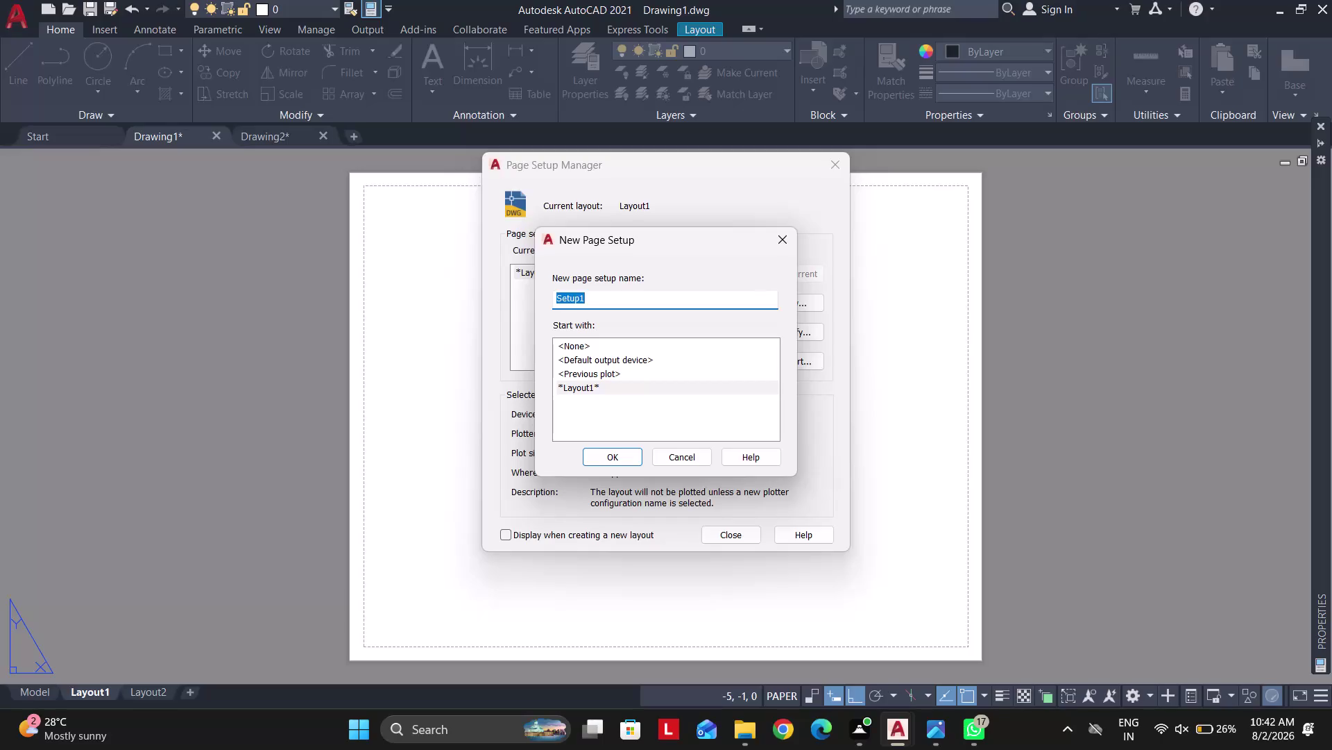
Create a new page setup named A3 using the DWG To PDF output device.
text(A3)
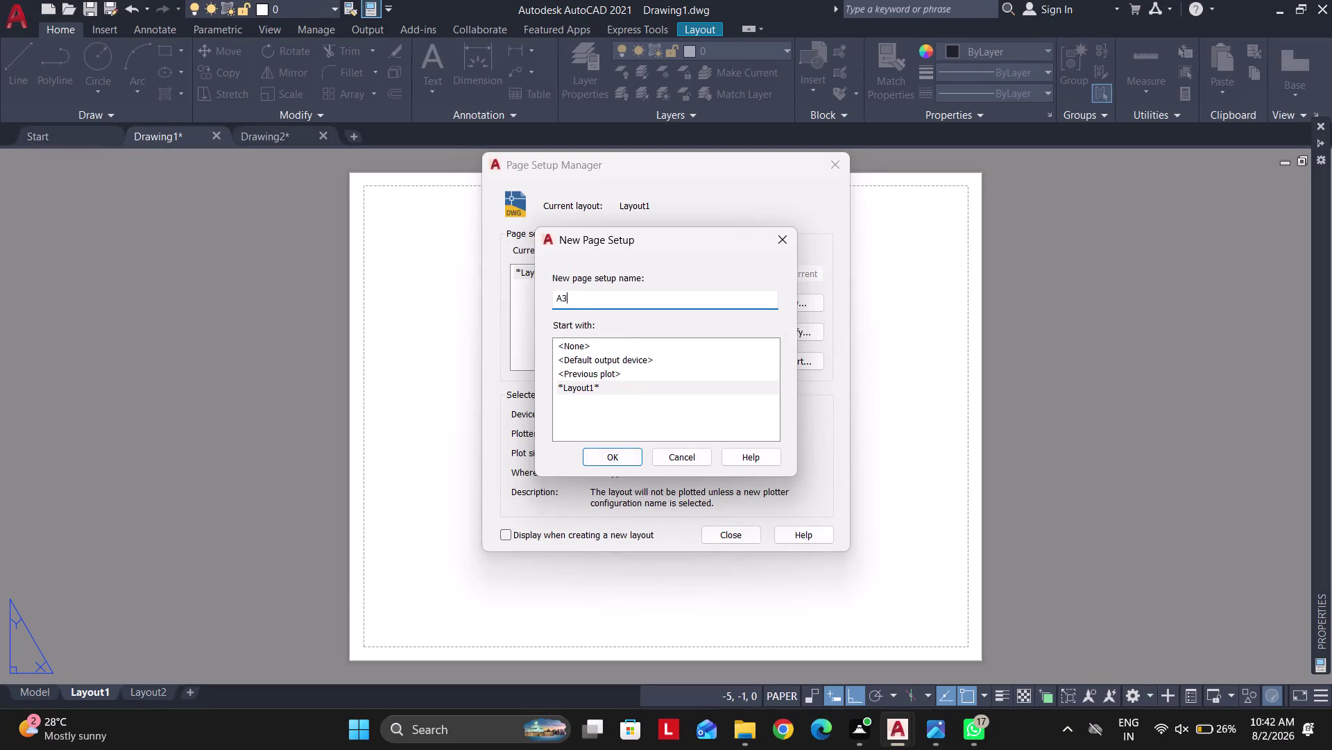
click(600, 455)
click(518, 242)
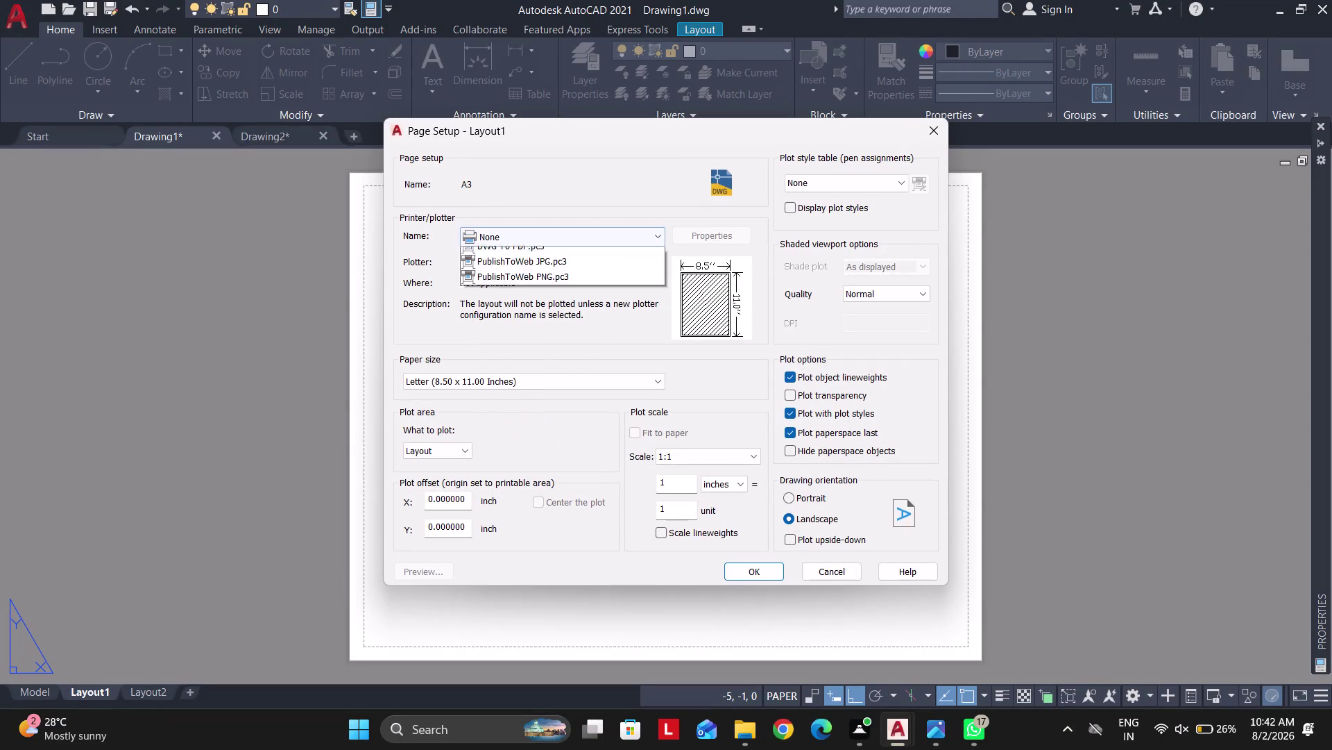
click(536, 410)
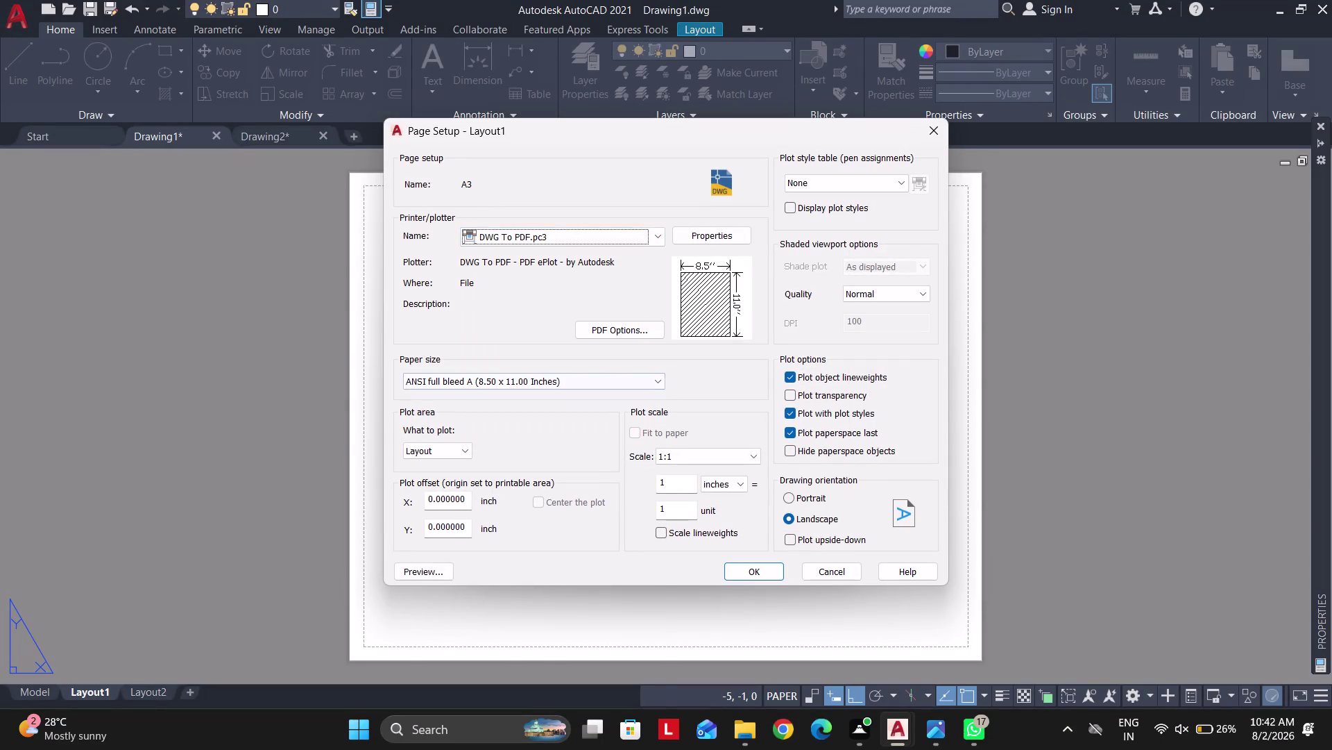
Choose ISO full bleed A3 as the paper size.
click(476, 381)
scroll(up, 3)
scroll(up, 3)
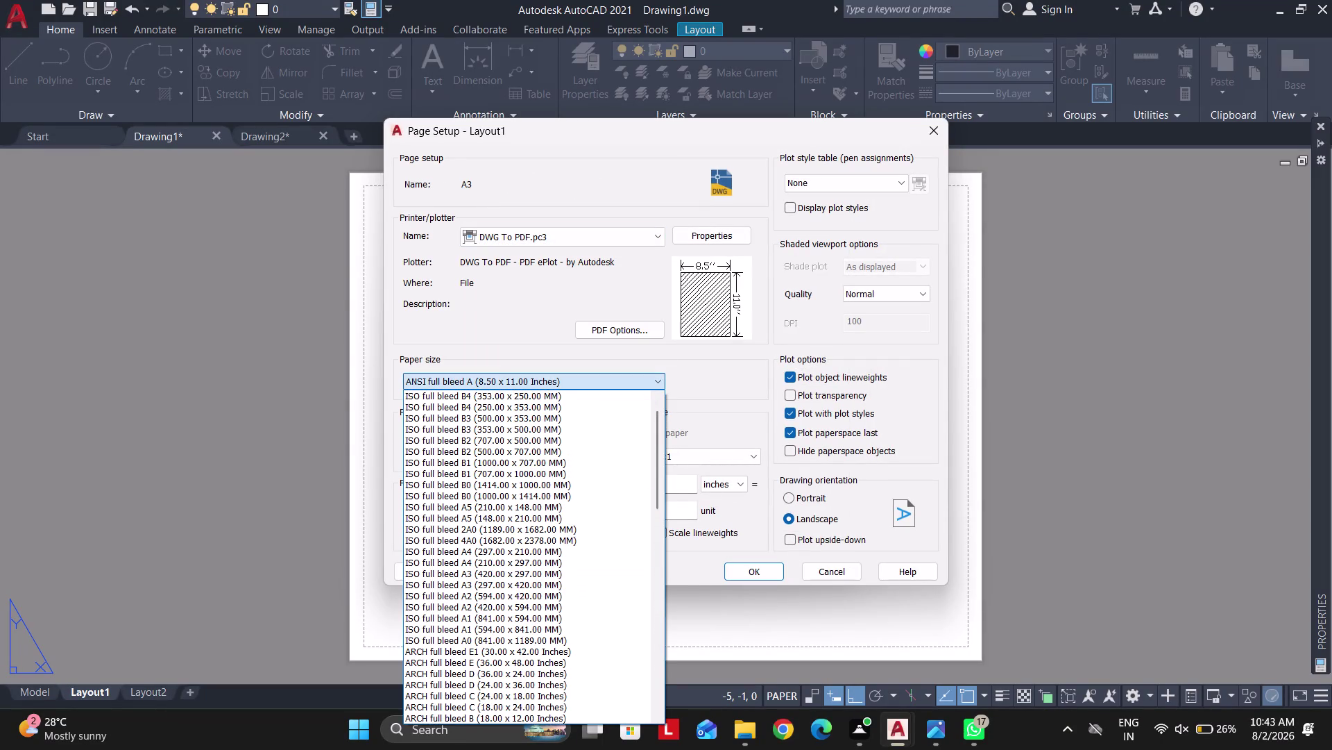
scroll(up, 3)
scroll(up, 3)
scroll(down, 3)
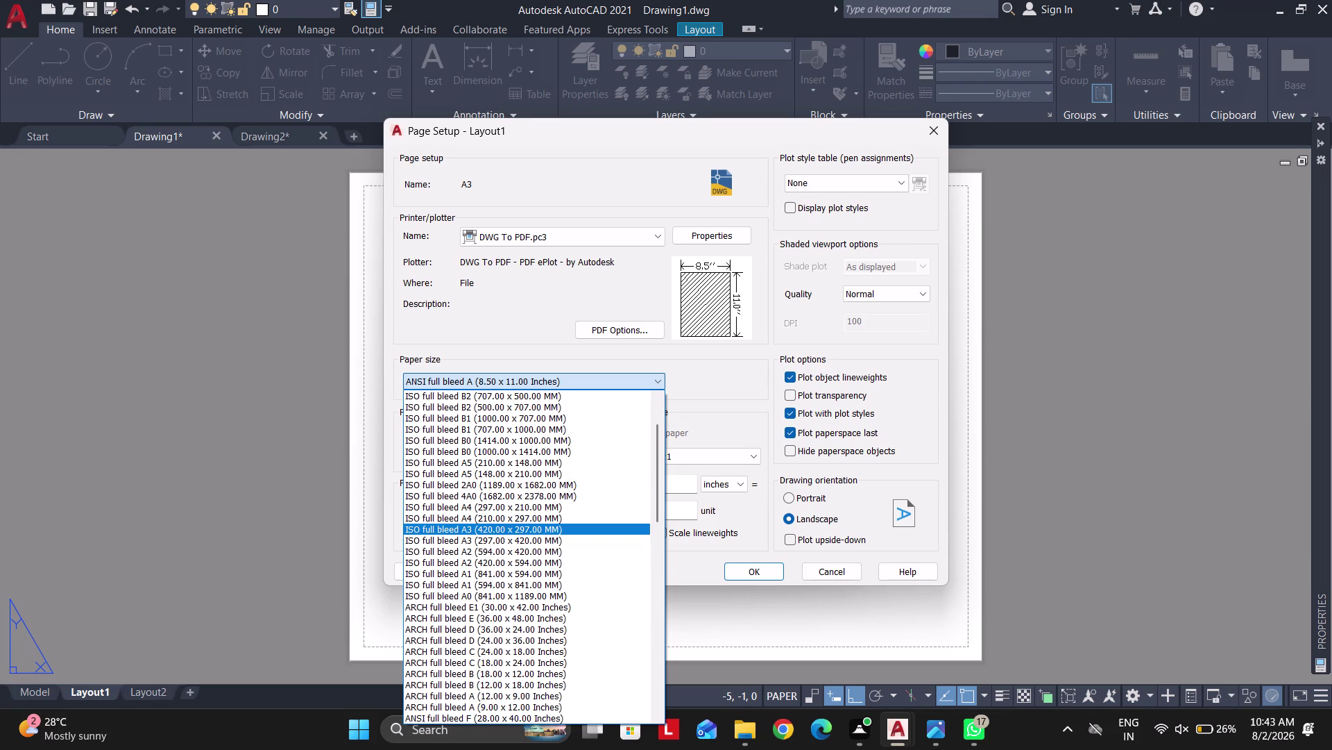
click(489, 531)
click(442, 446)
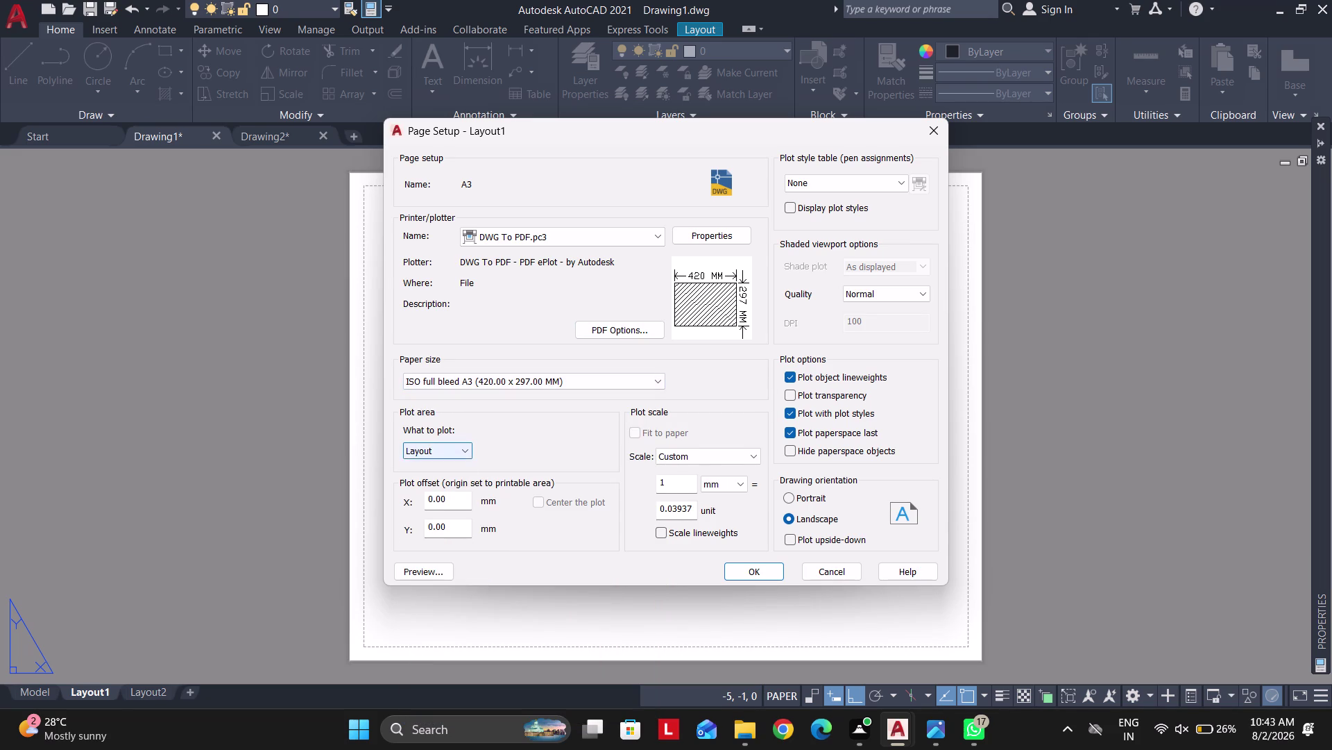
click(565, 418)
Use the acad.ctb plot style table with Maximum quality.
click(804, 177)
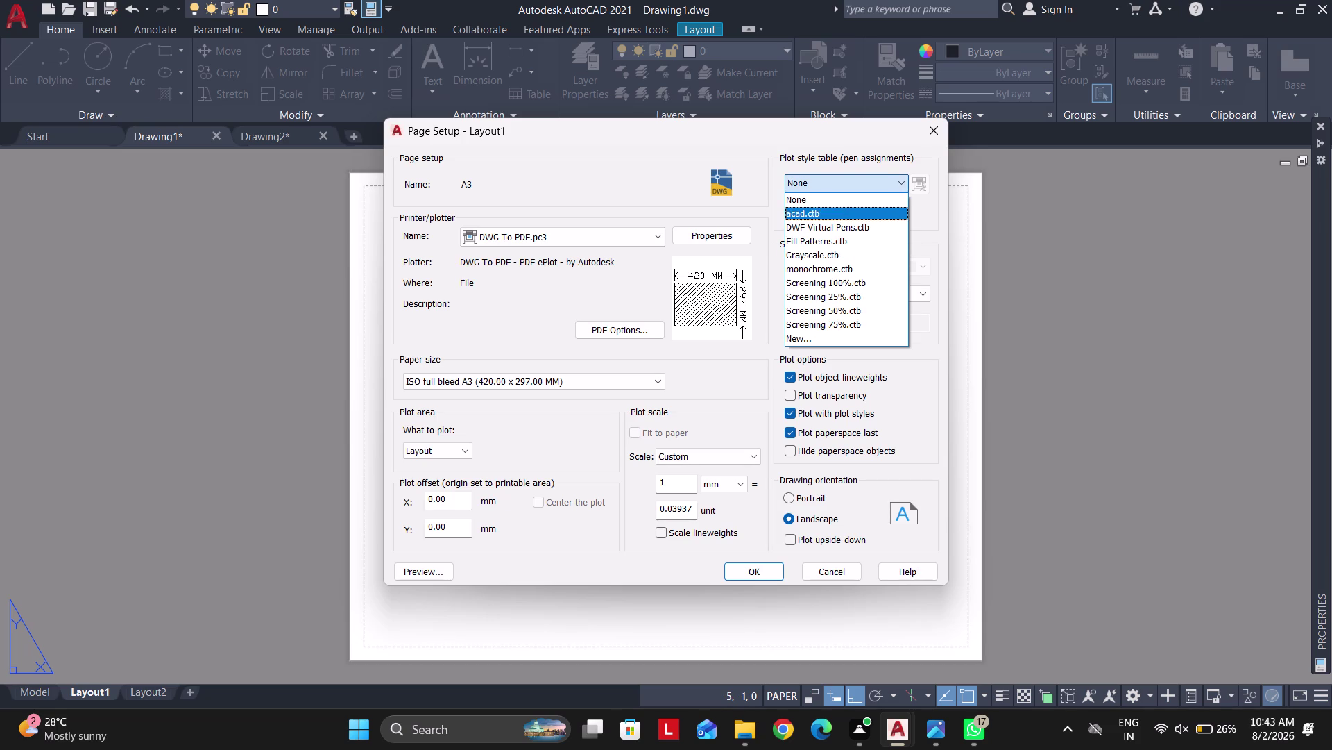
click(810, 213)
click(877, 296)
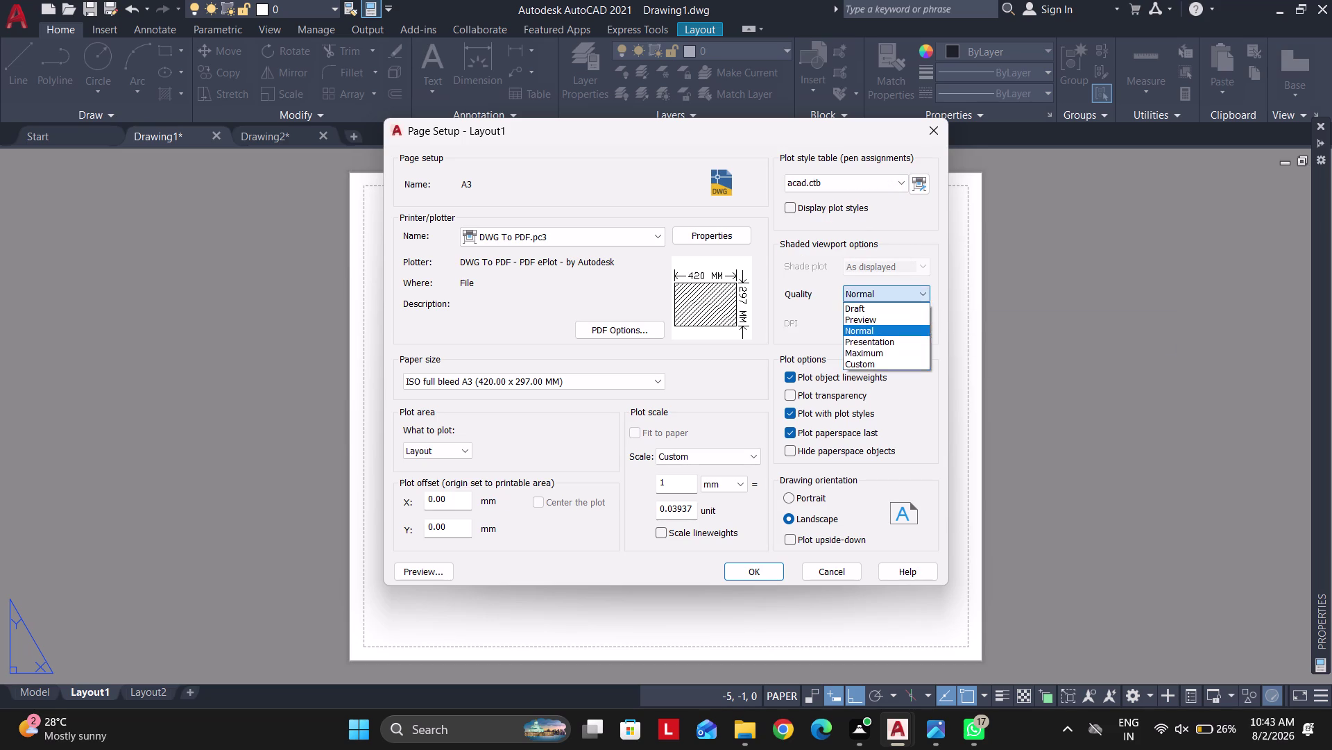
click(868, 354)
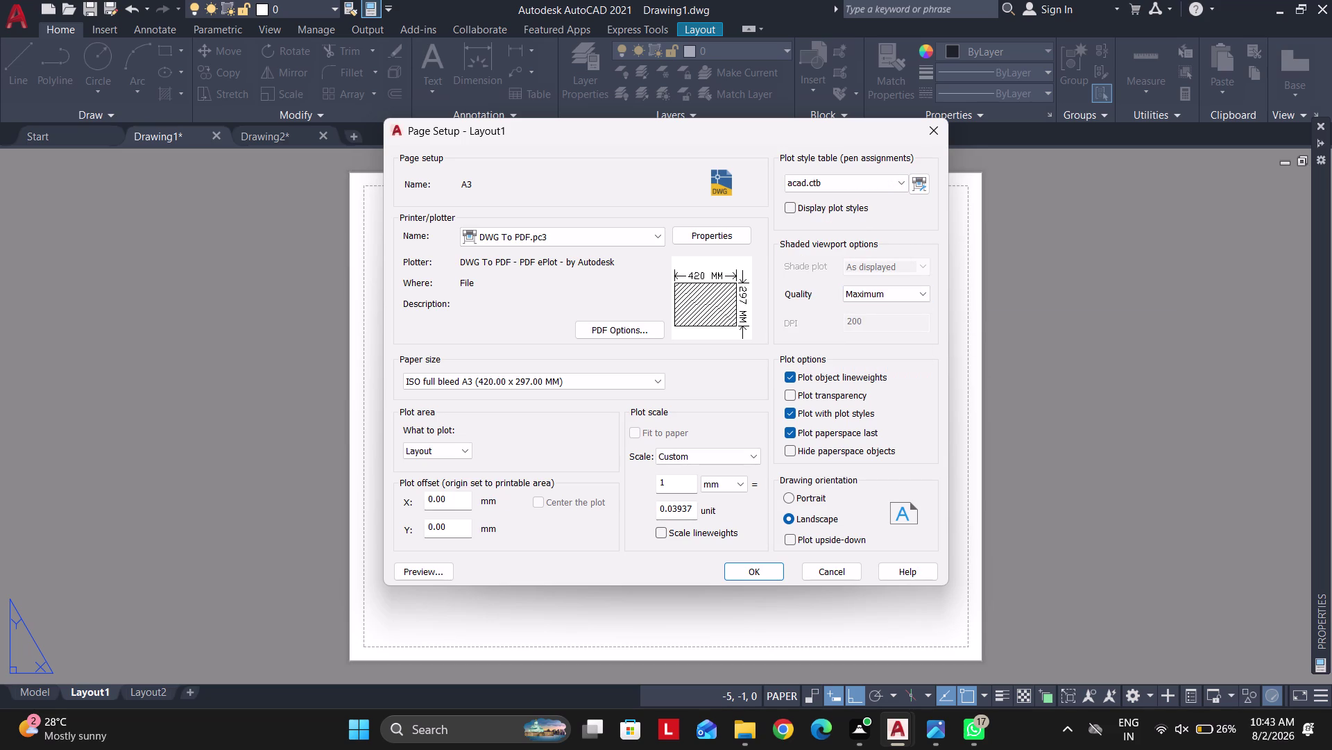
Set the PDF options vector quality to 2400 dpi.
click(610, 330)
click(662, 283)
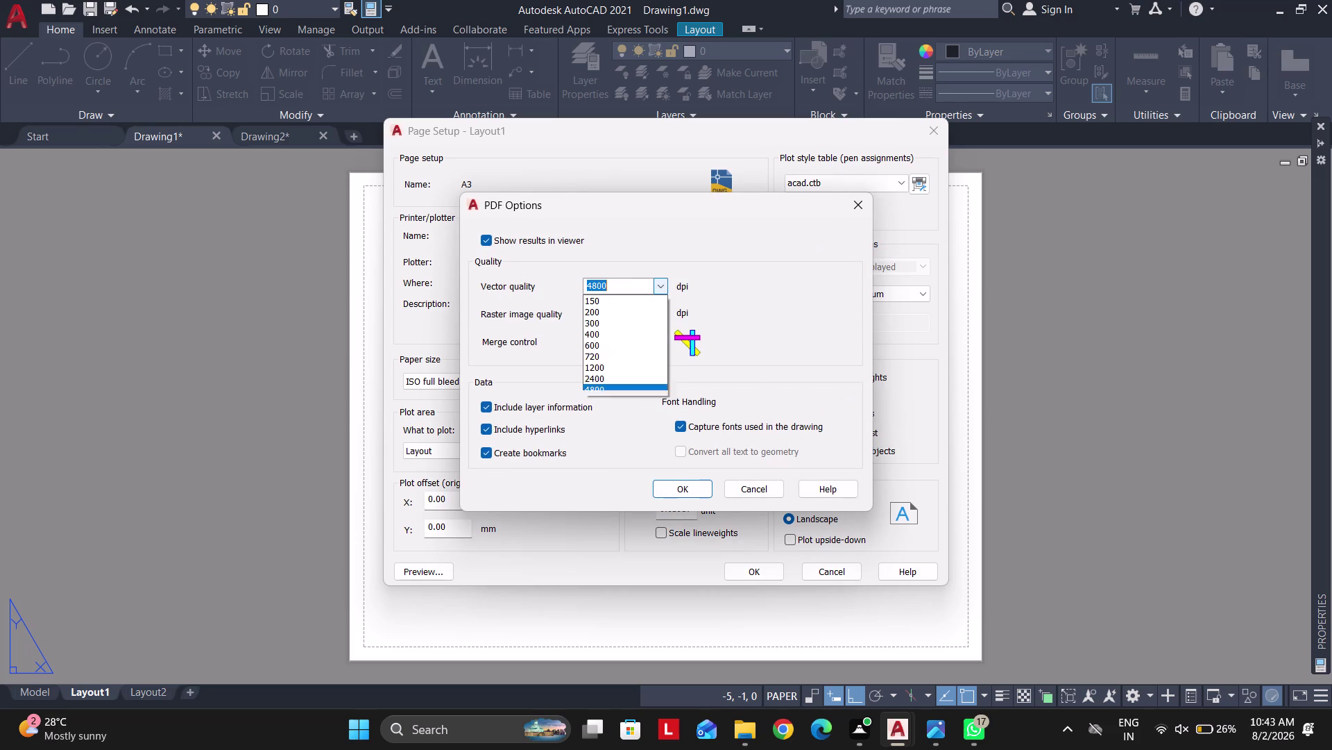
click(602, 375)
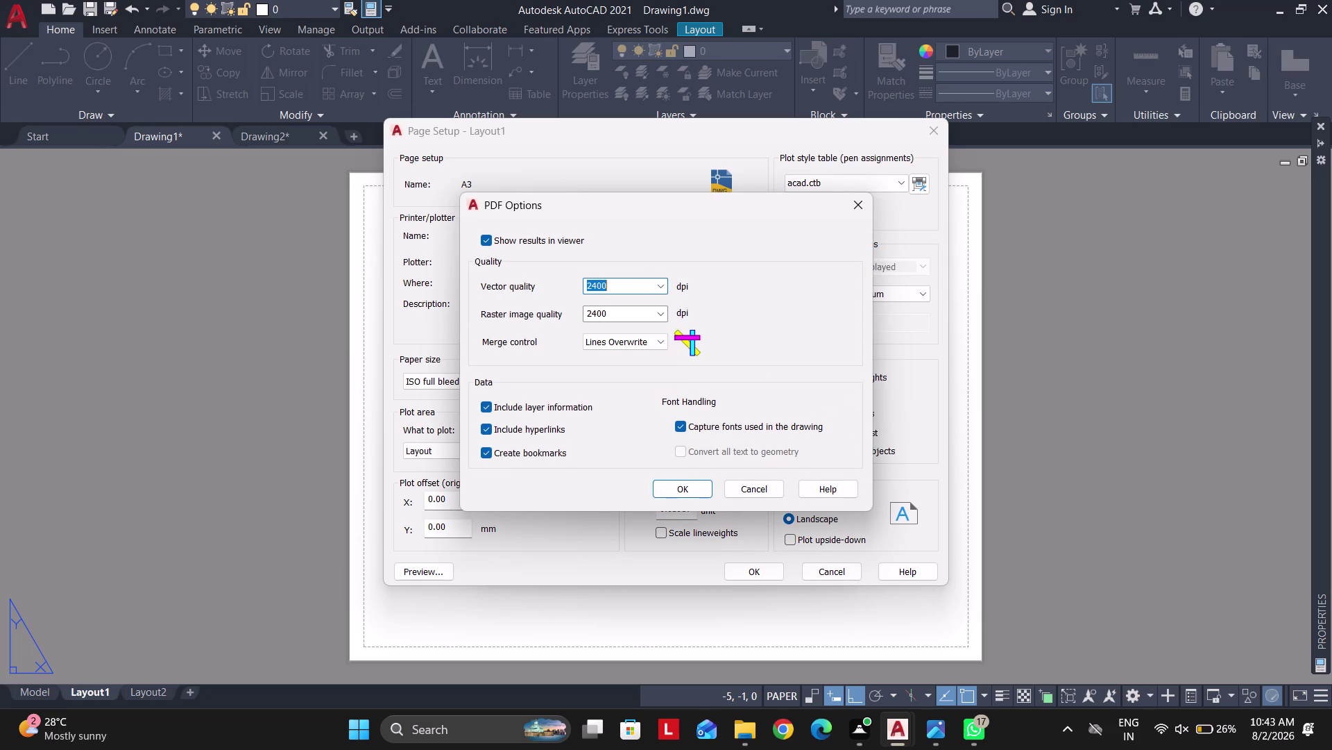
click(669, 493)
click(613, 412)
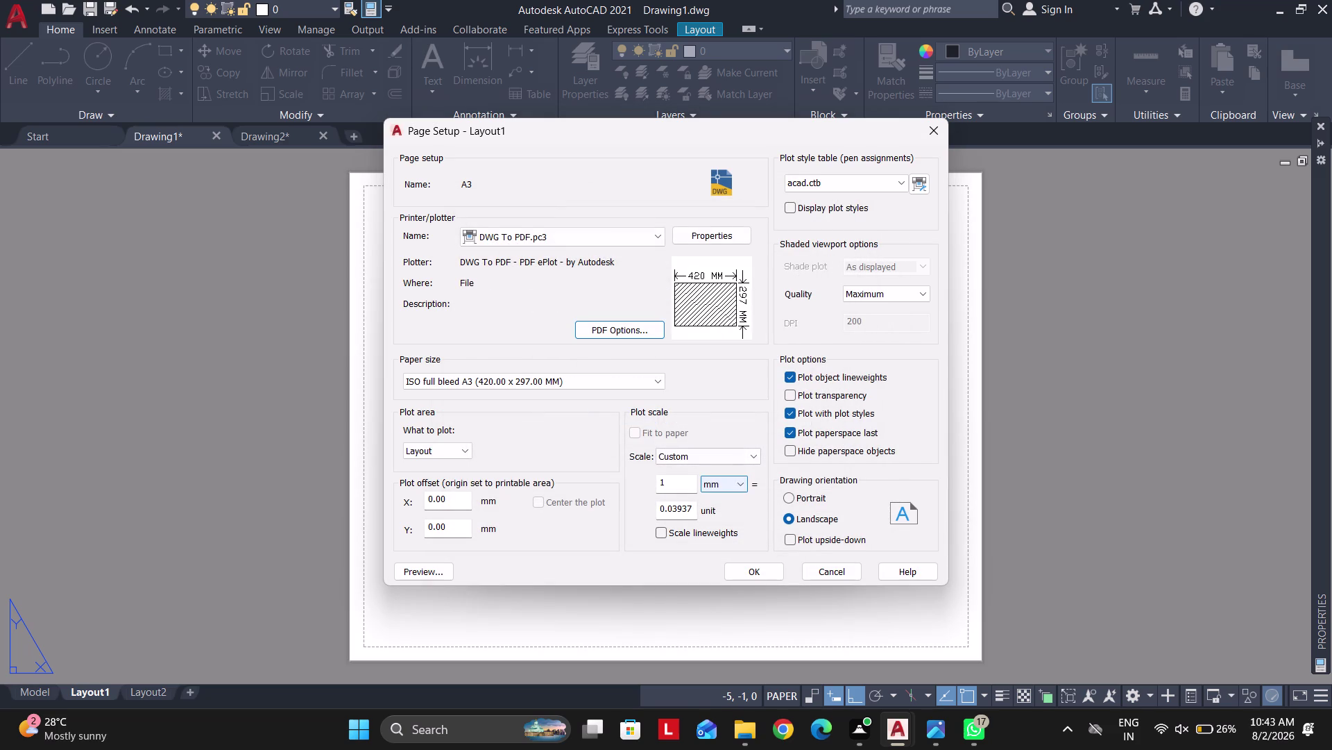
Set plot scale 1:1, save the A3 setup and make it current.
click(717, 464)
click(670, 135)
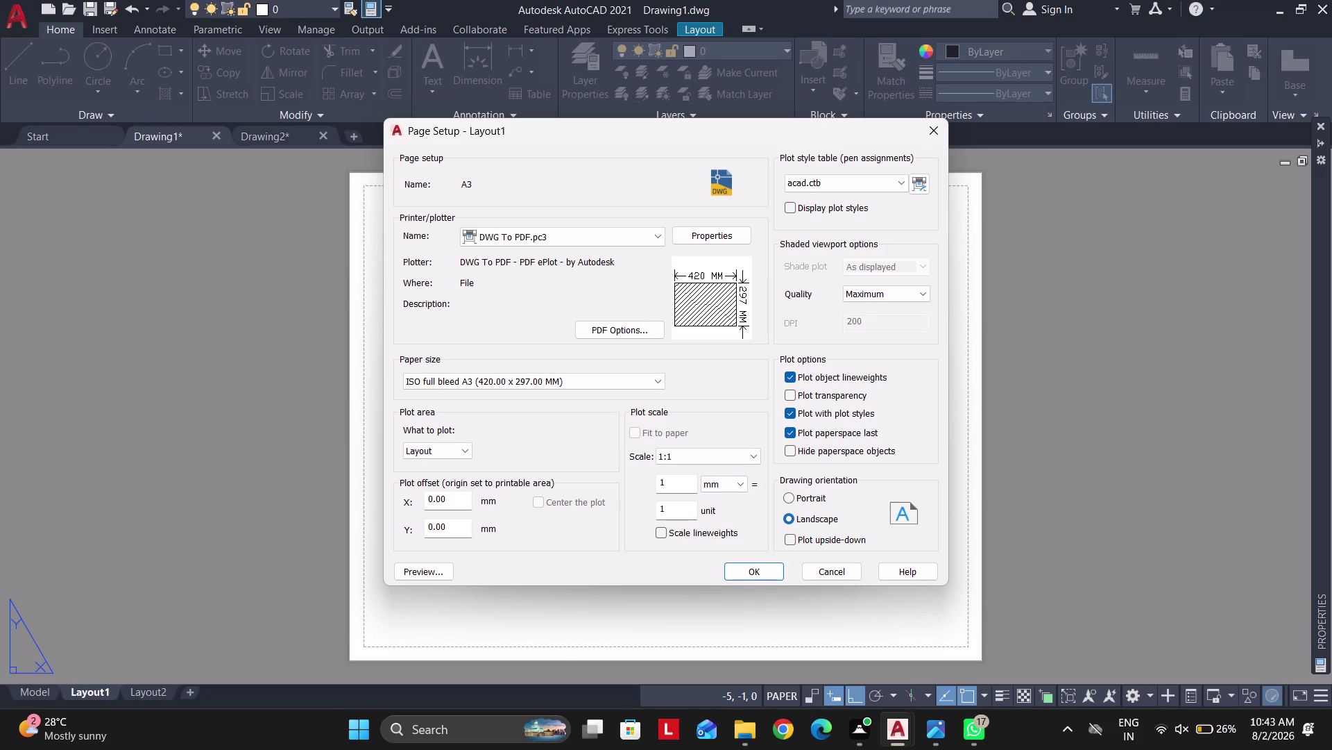
click(752, 568)
click(795, 268)
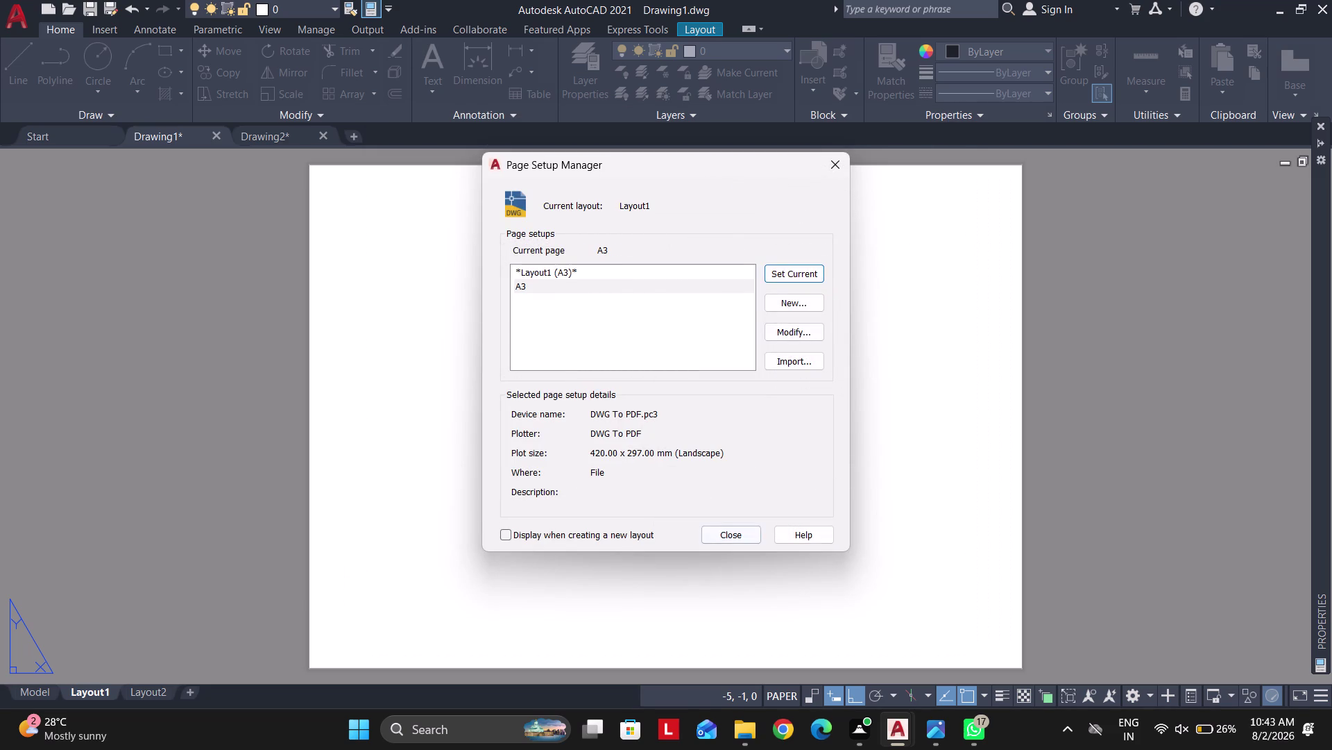
click(718, 537)
scroll(down, 3)
Insert the title block at 0,0 and close the Blocks palette.
text(I)
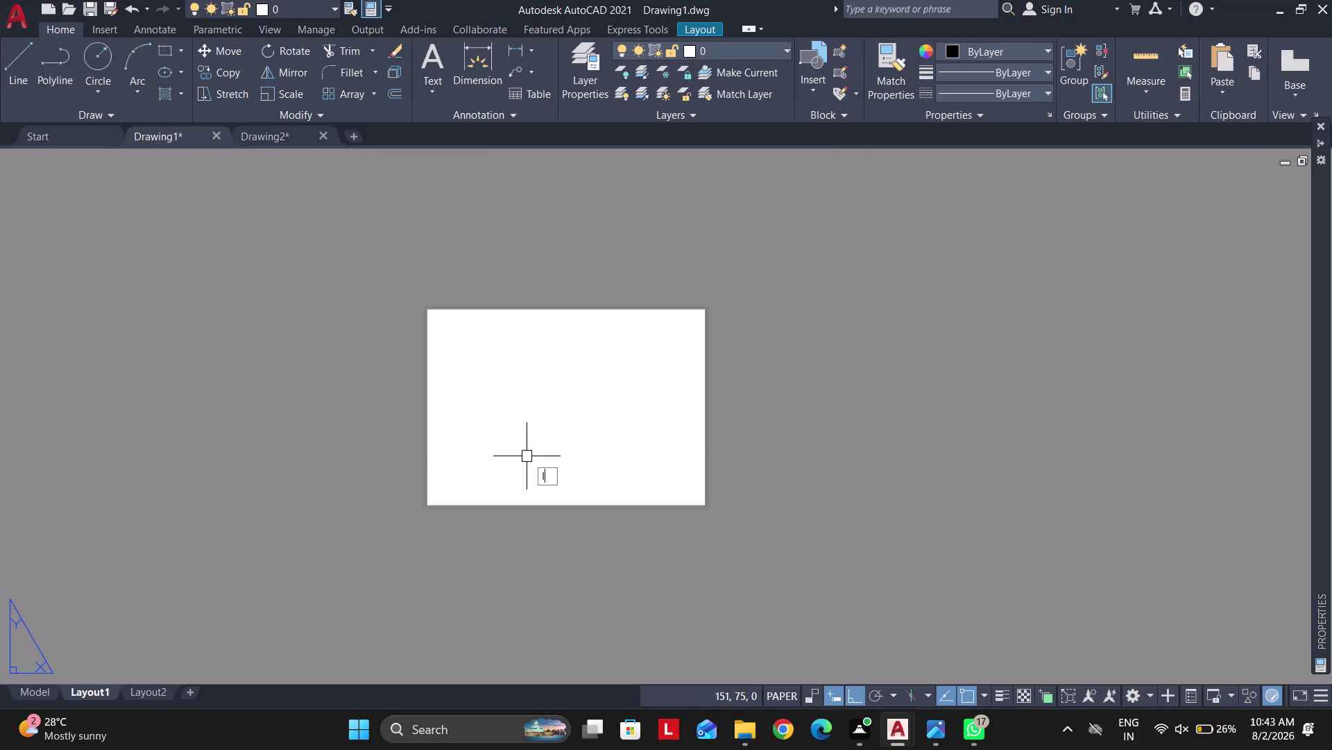
key(space)
scroll(up, 3)
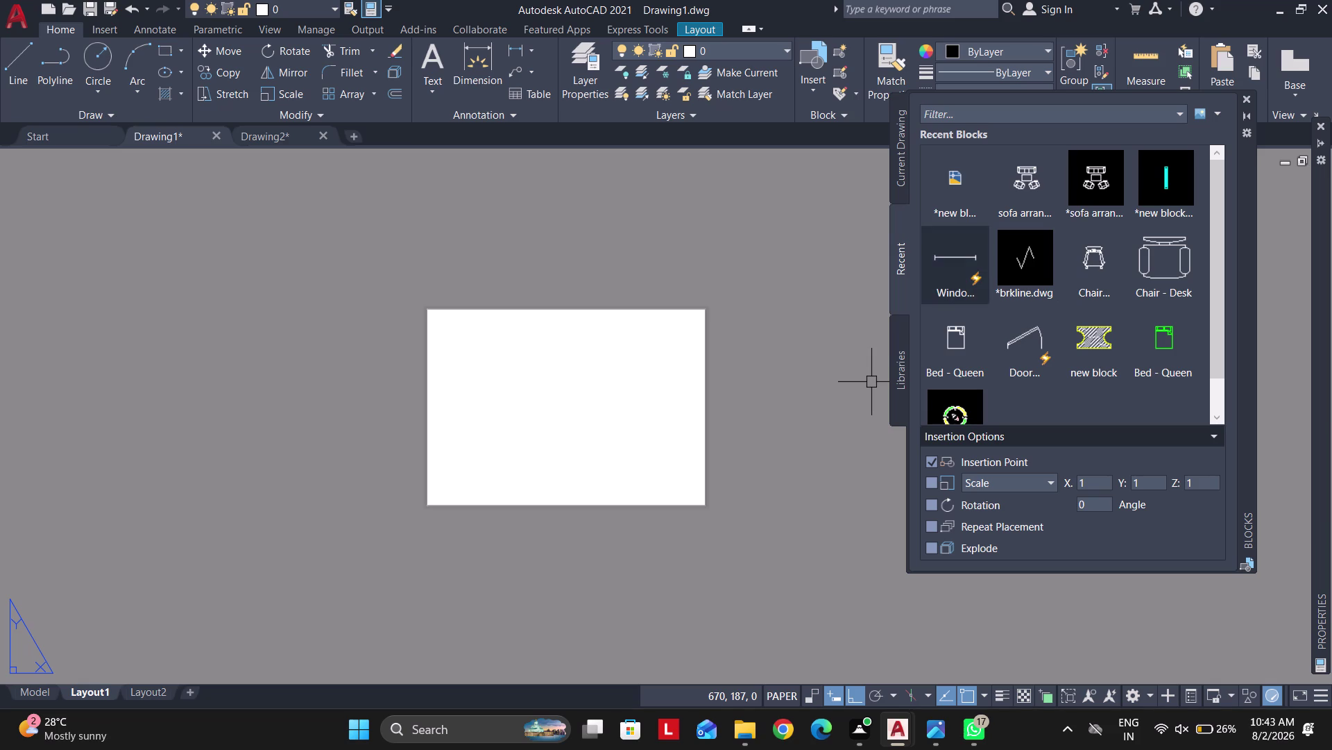
click(948, 184)
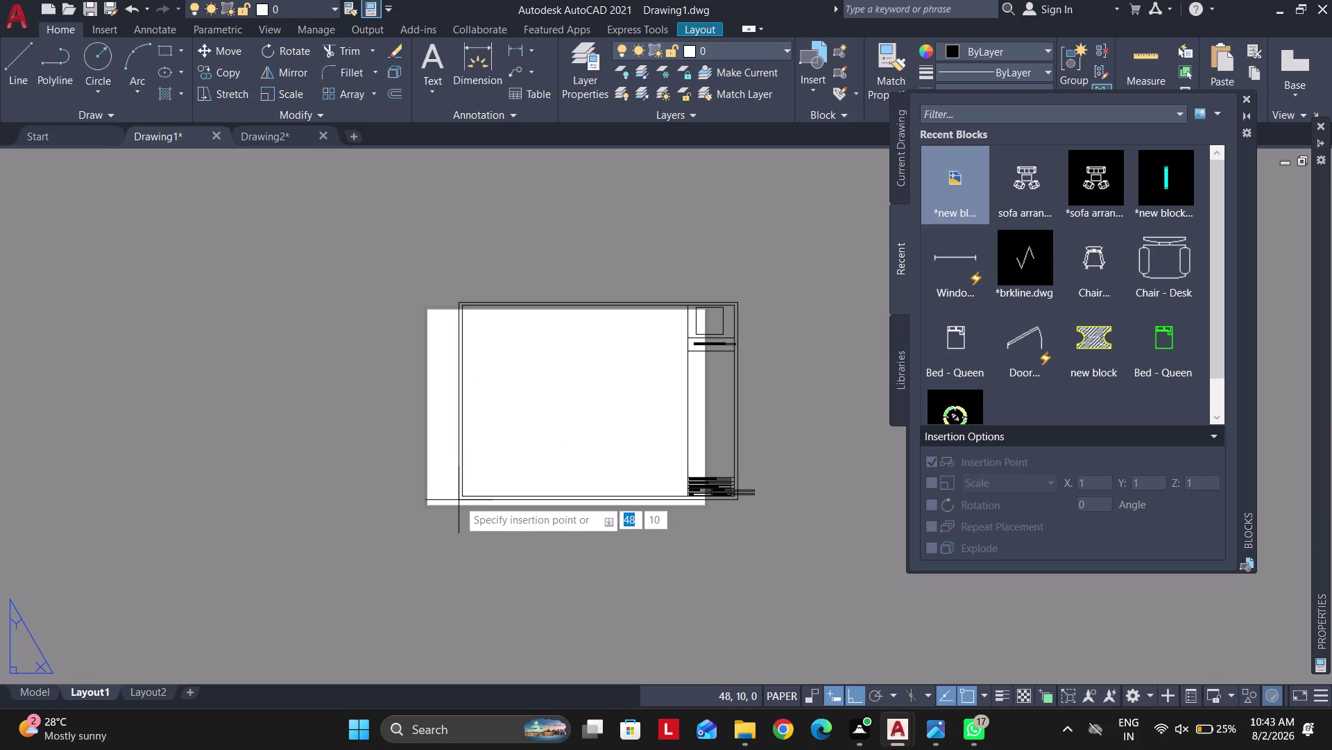
text(0,0)
key(Return)
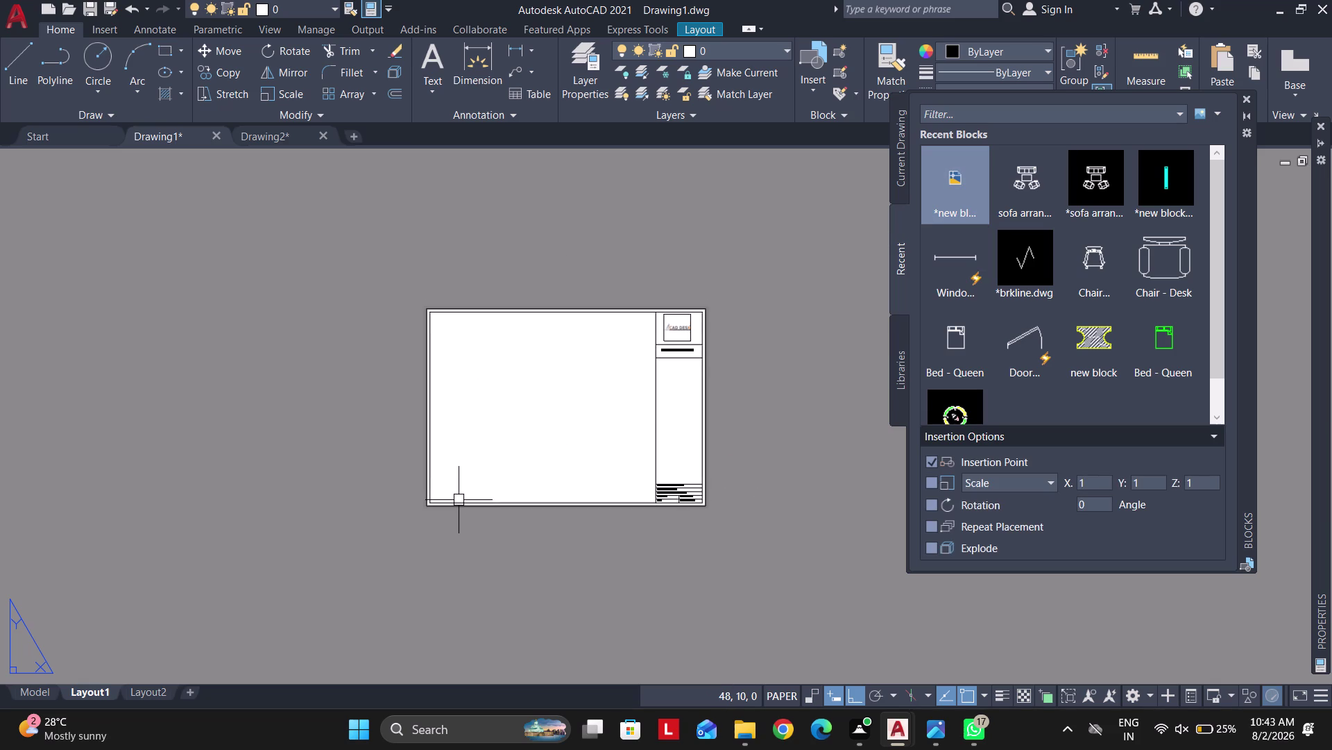
key(Escape)
scroll(up, 3)
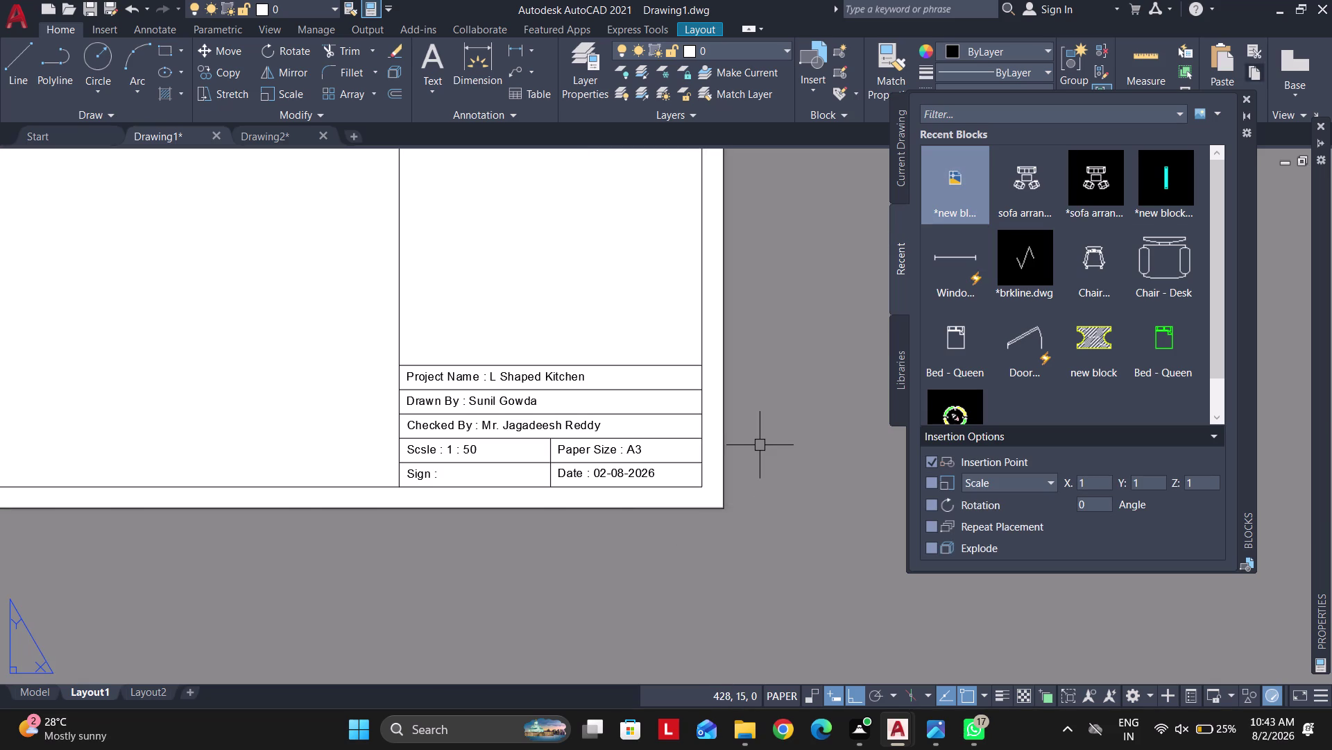
click(1252, 96)
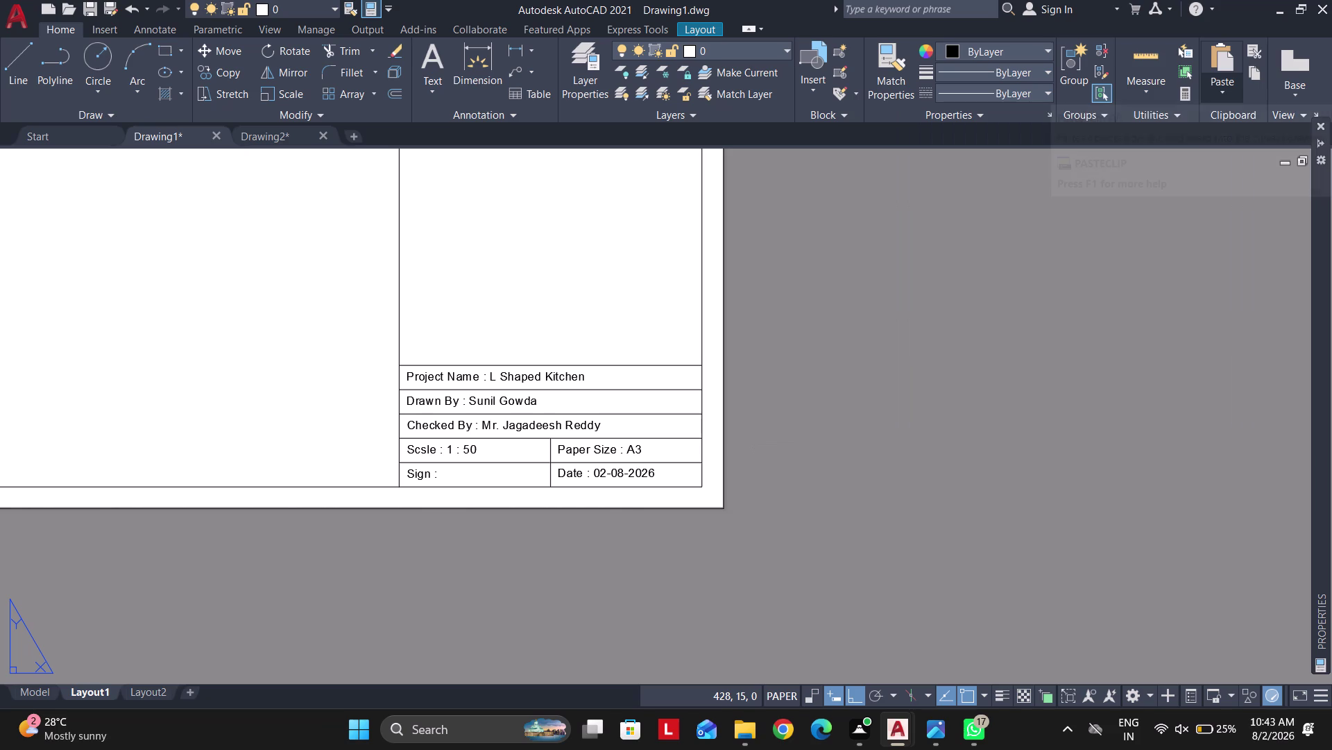
Pan and zoom so the whole A3 sheet is centred on screen.
scroll(down, 3)
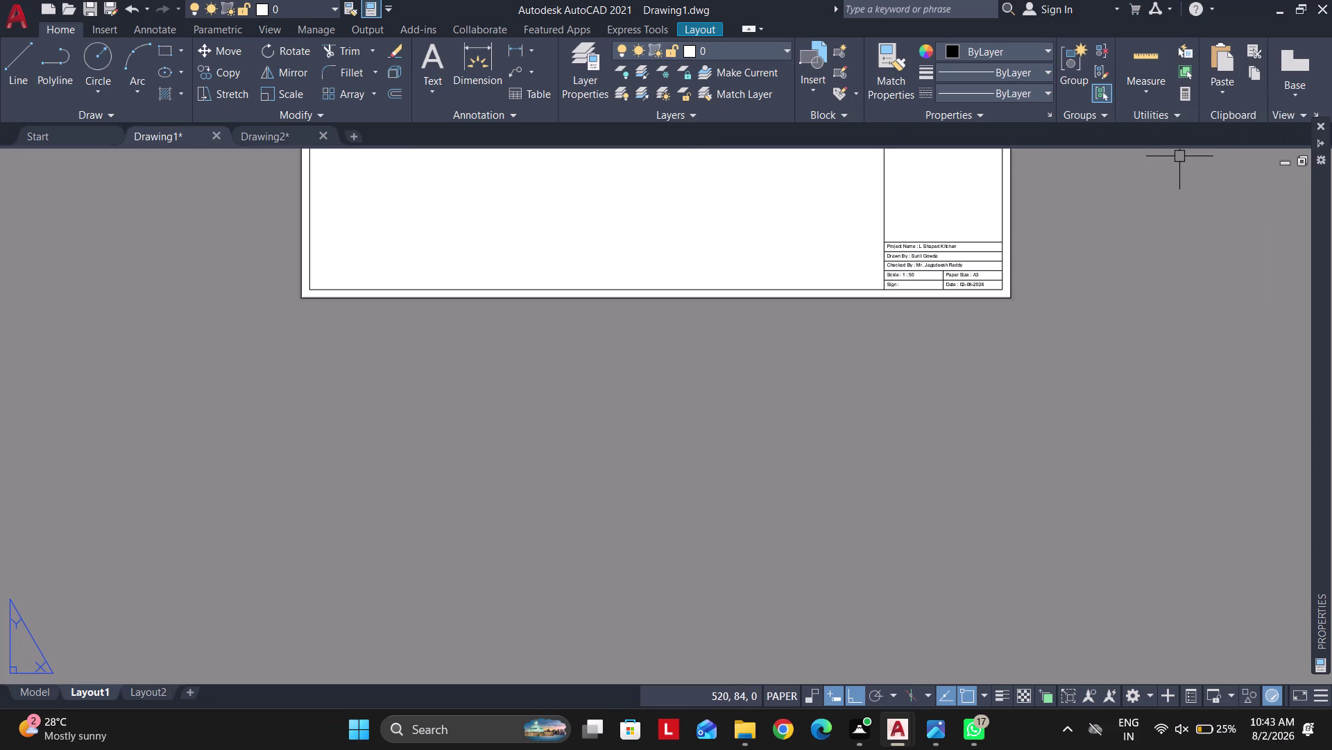
scroll(down, 3)
scroll(down, 3)
middle_drag(565, 39, 574, 74)
middle_drag(574, 74, 556, 181)
scroll(down, 3)
scroll(up, 3)
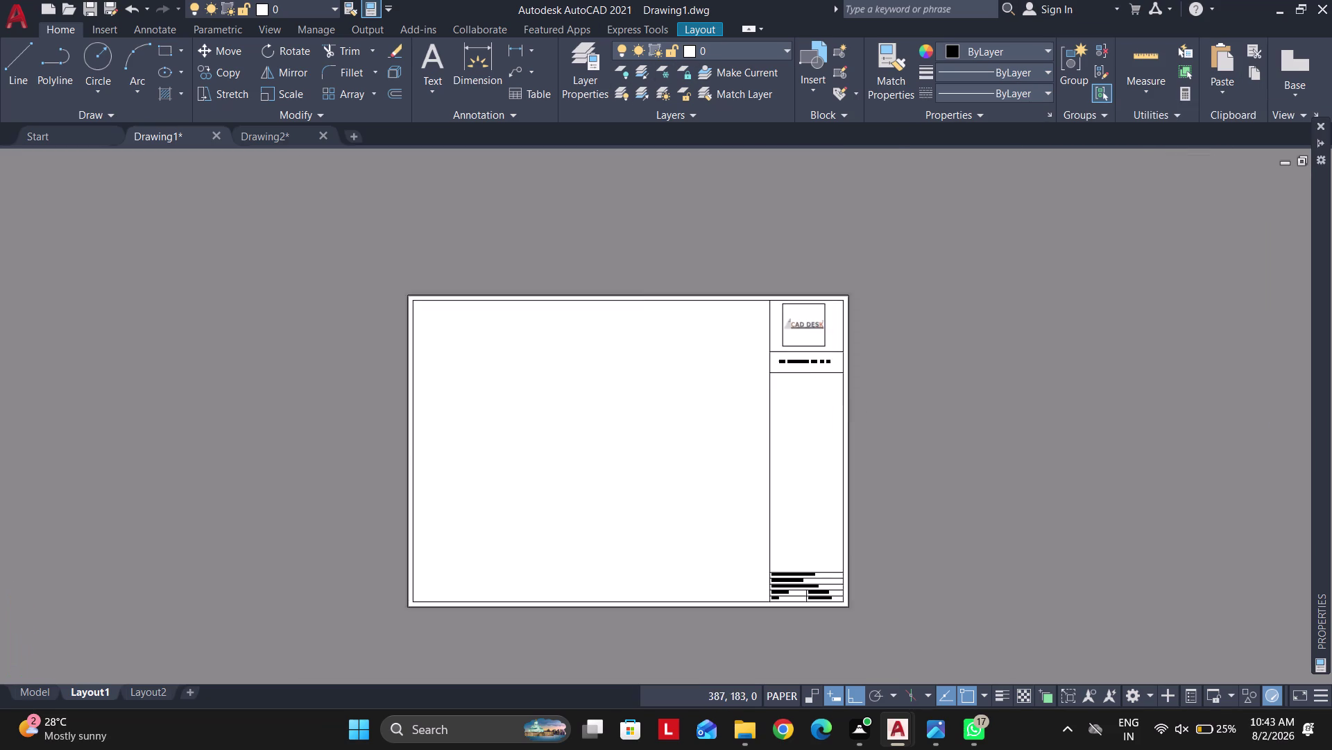
scroll(up, 3)
scroll(down, 3)
scroll(up, 3)
scroll(down, 3)
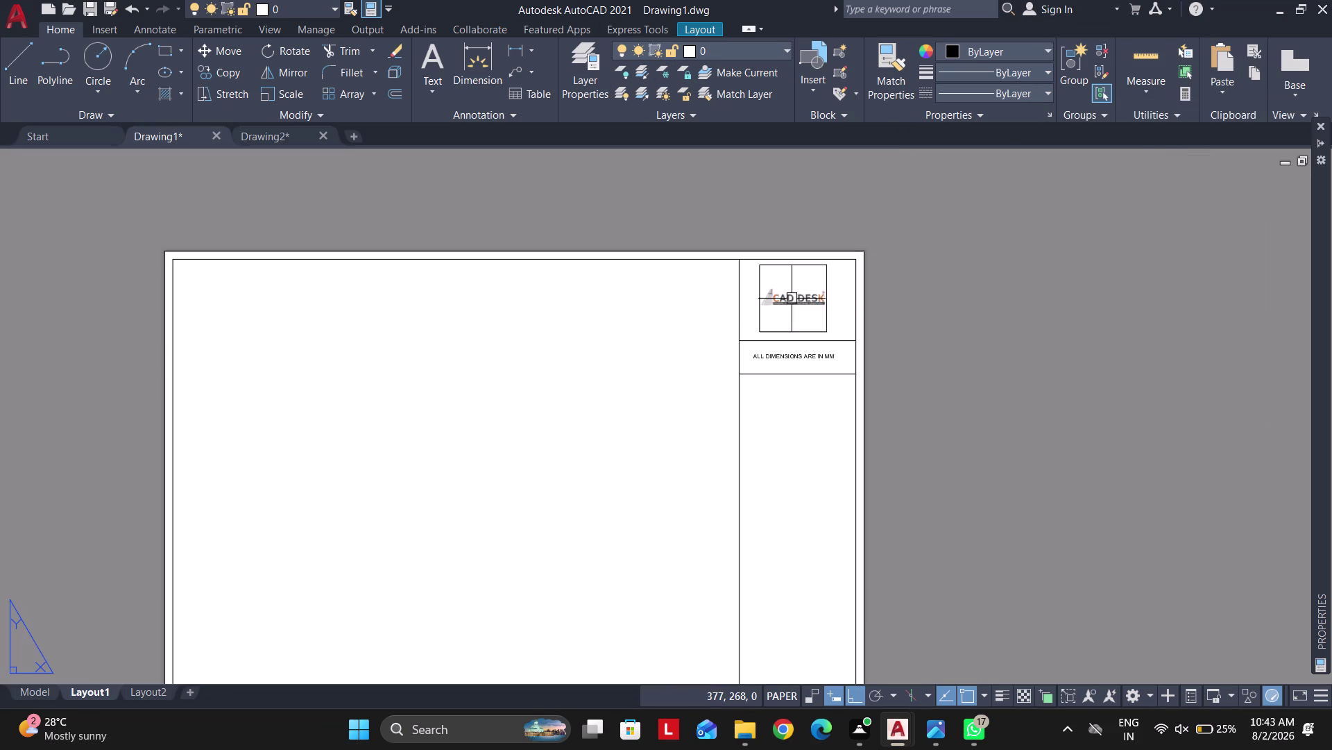
middle_drag(548, 420, 652, 366)
middle_drag(608, 339, 724, 281)
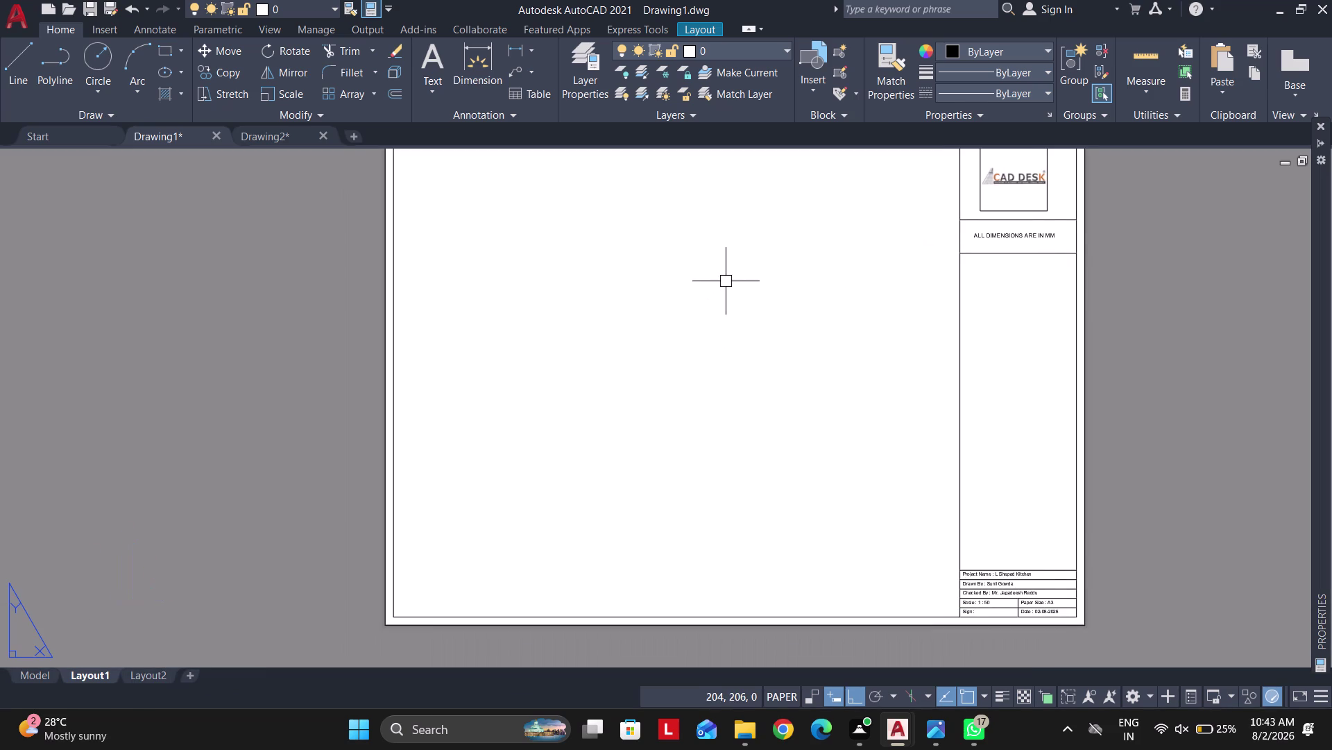
middle_drag(637, 314, 604, 348)
Draw a viewport with MV from the border's top-left to near the title block.
text(M)
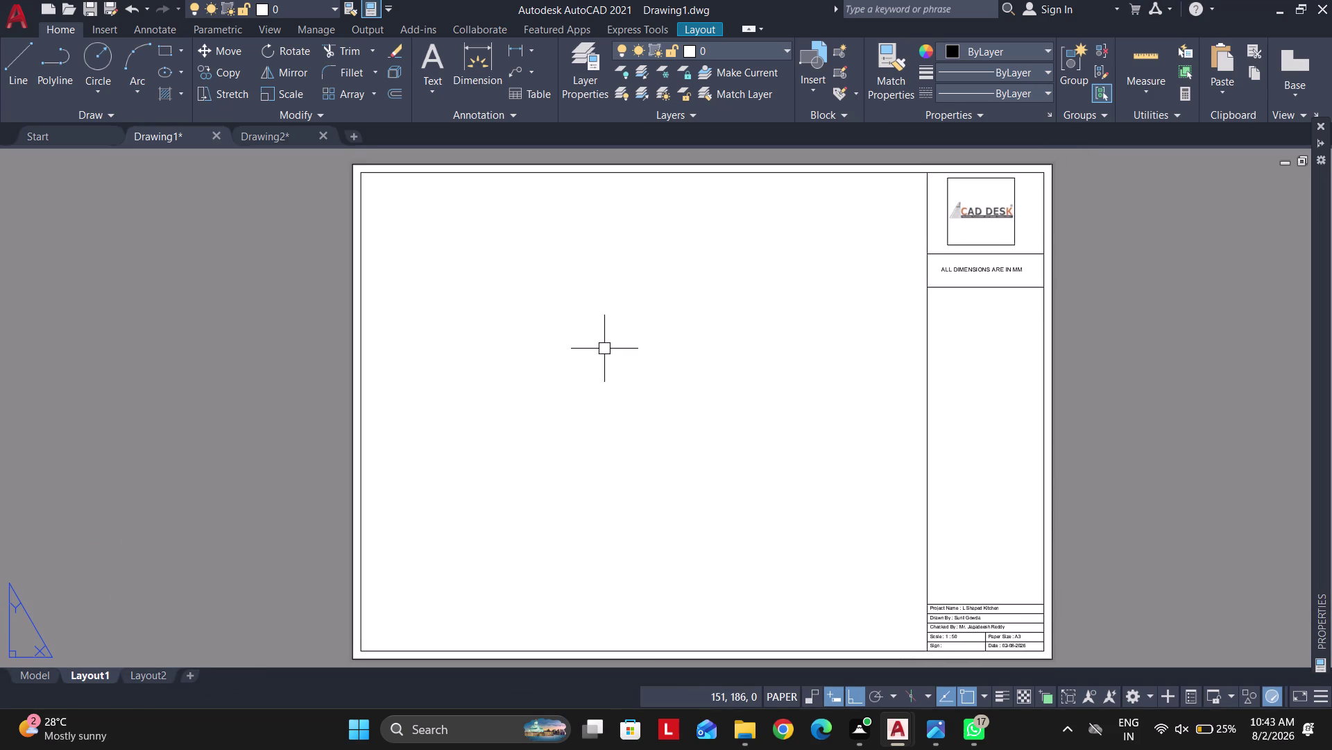
text(V)
key(space)
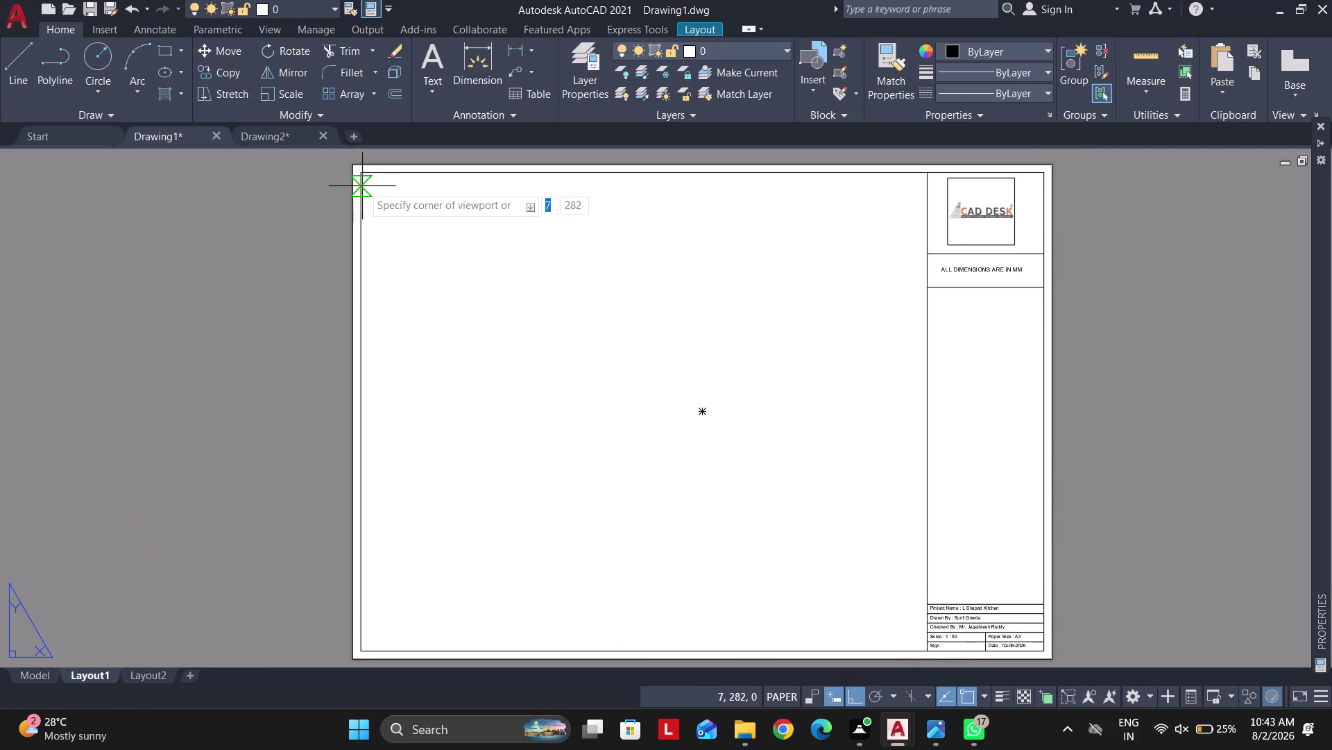
click(360, 176)
scroll(down, 3)
middle_drag(692, 451, 682, 369)
scroll(up, 3)
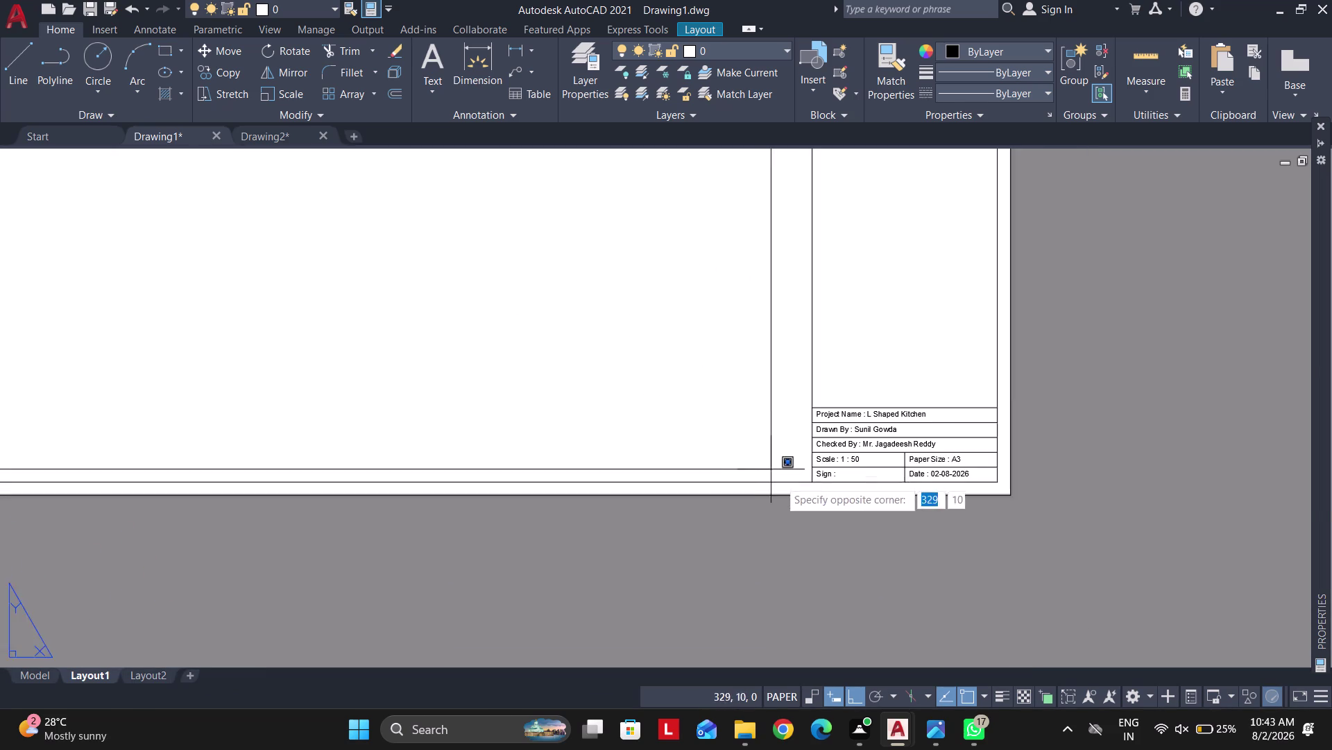
scroll(up, 3)
click(839, 482)
scroll(down, 3)
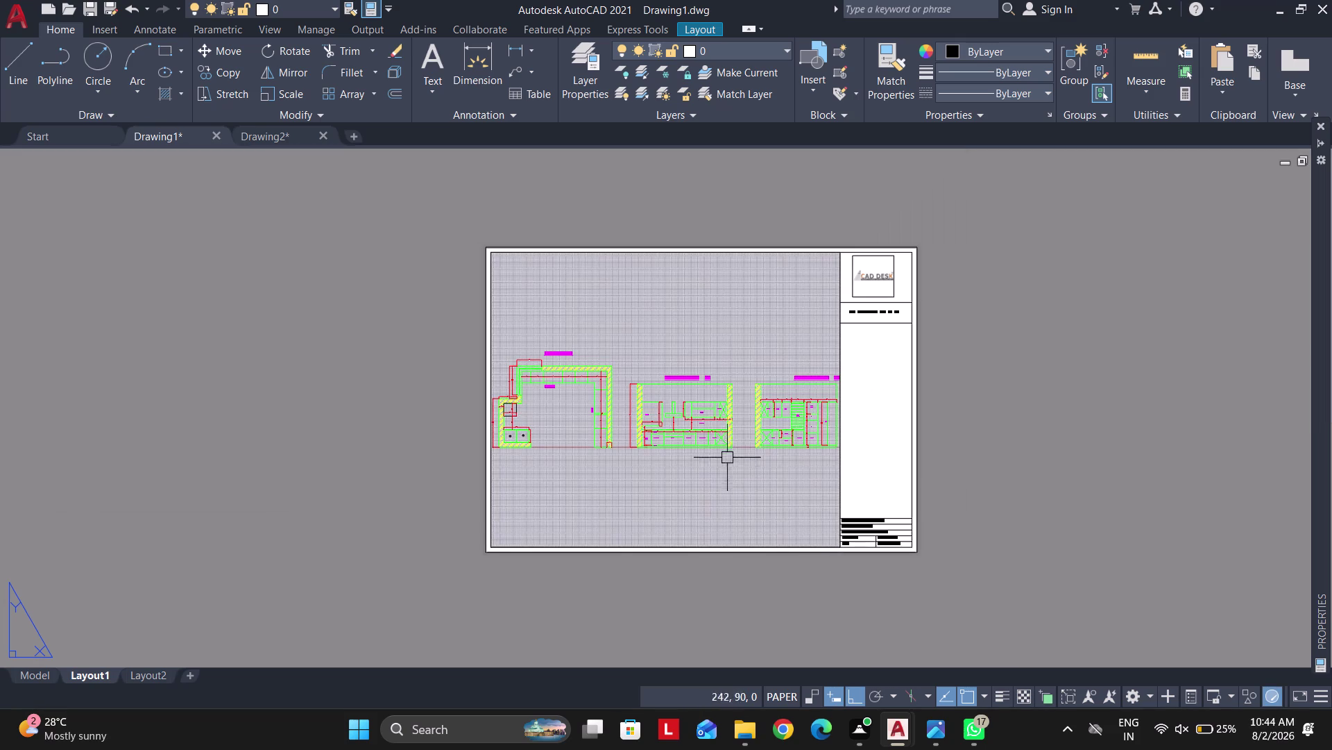
Inside the viewport, use Zoom Object on the kitchen top view.
double_click(620, 341)
click(423, 697)
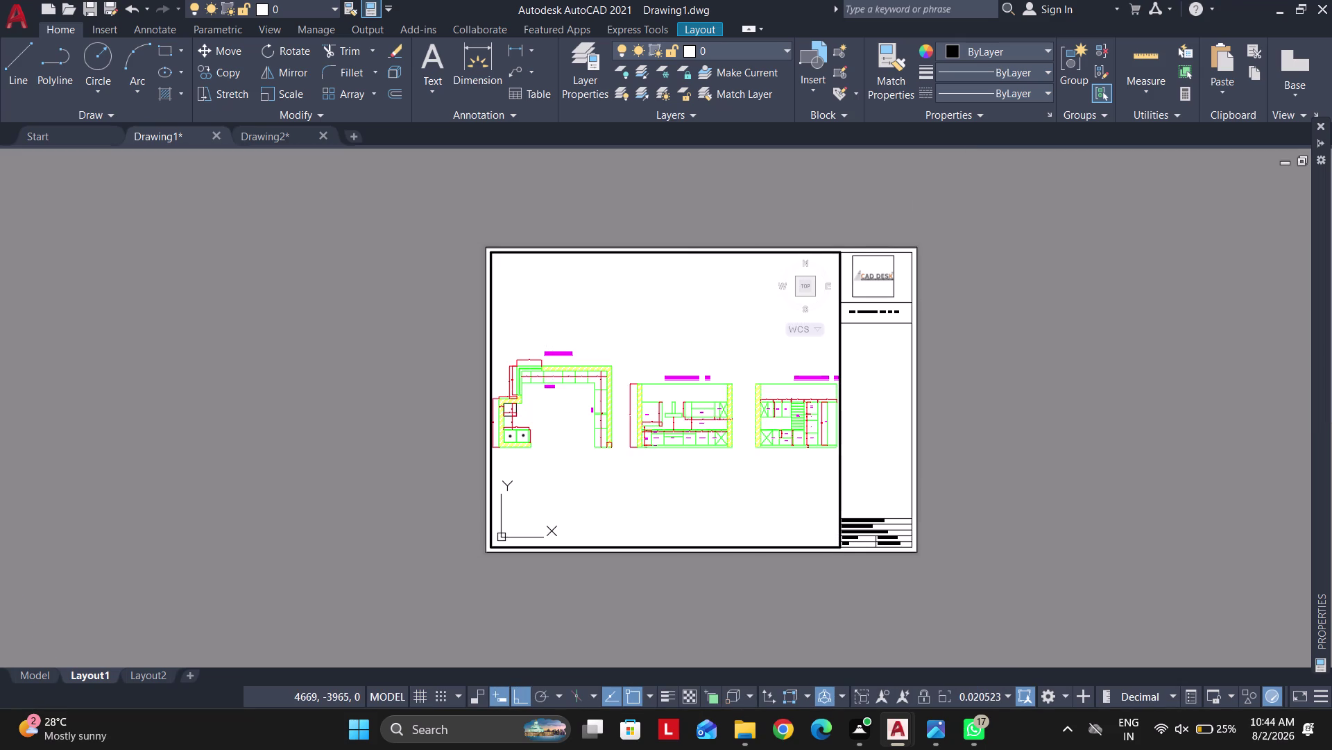
middle_drag(553, 461, 658, 469)
text(Z)
key(space)
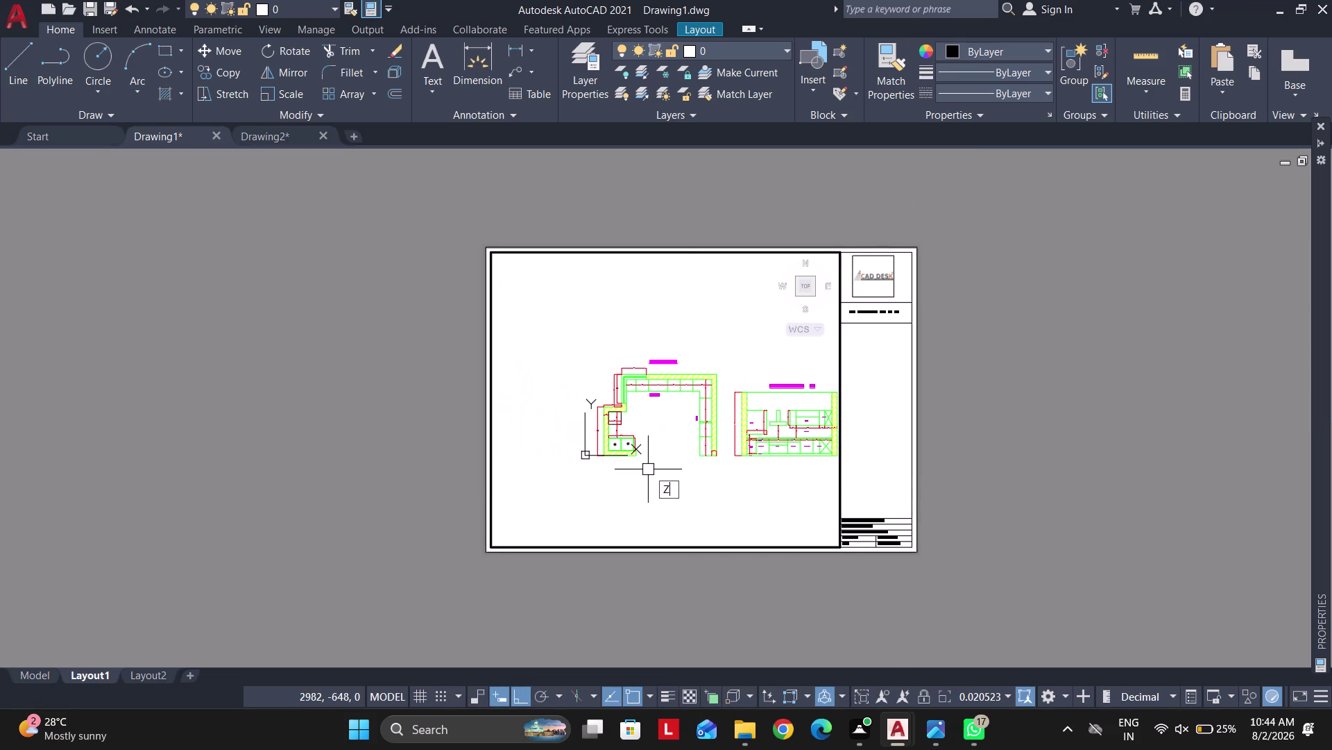
text(O)
key(space)
scroll(up, 3)
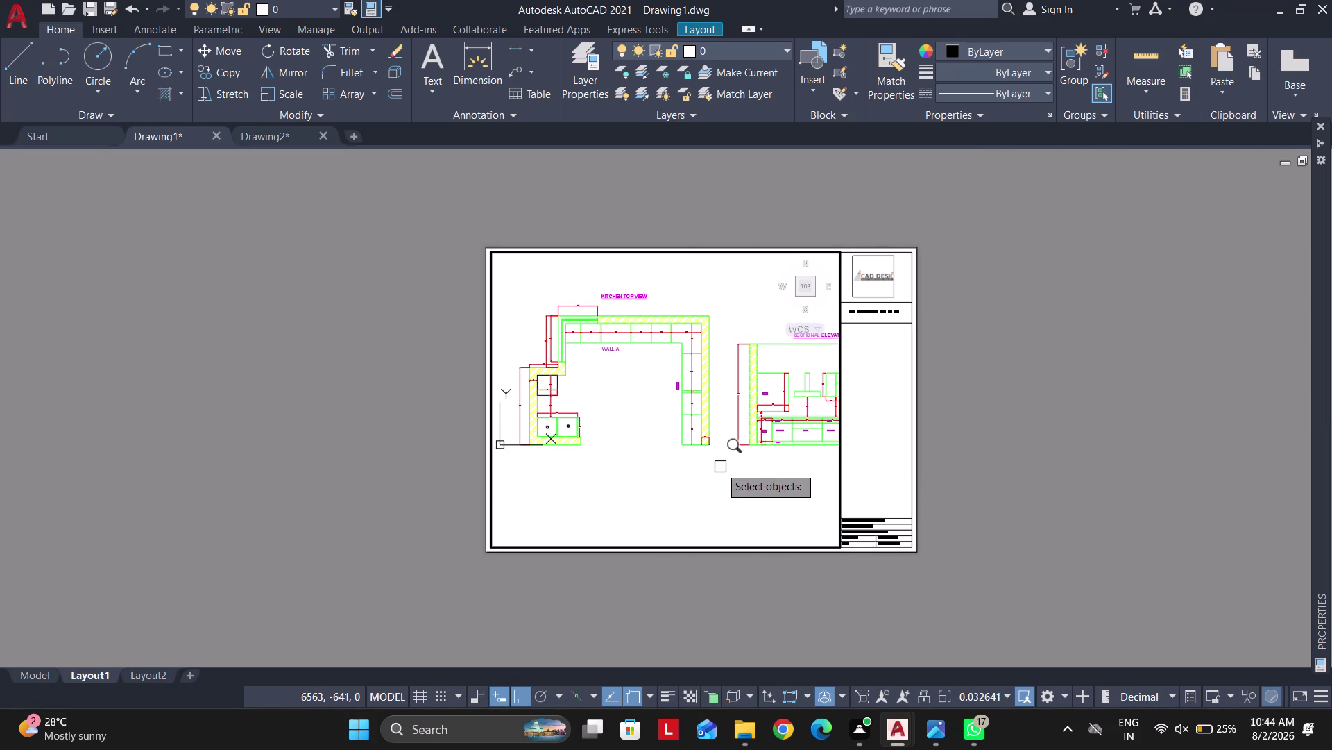
click(727, 467)
scroll(down, 3)
click(536, 332)
key(space)
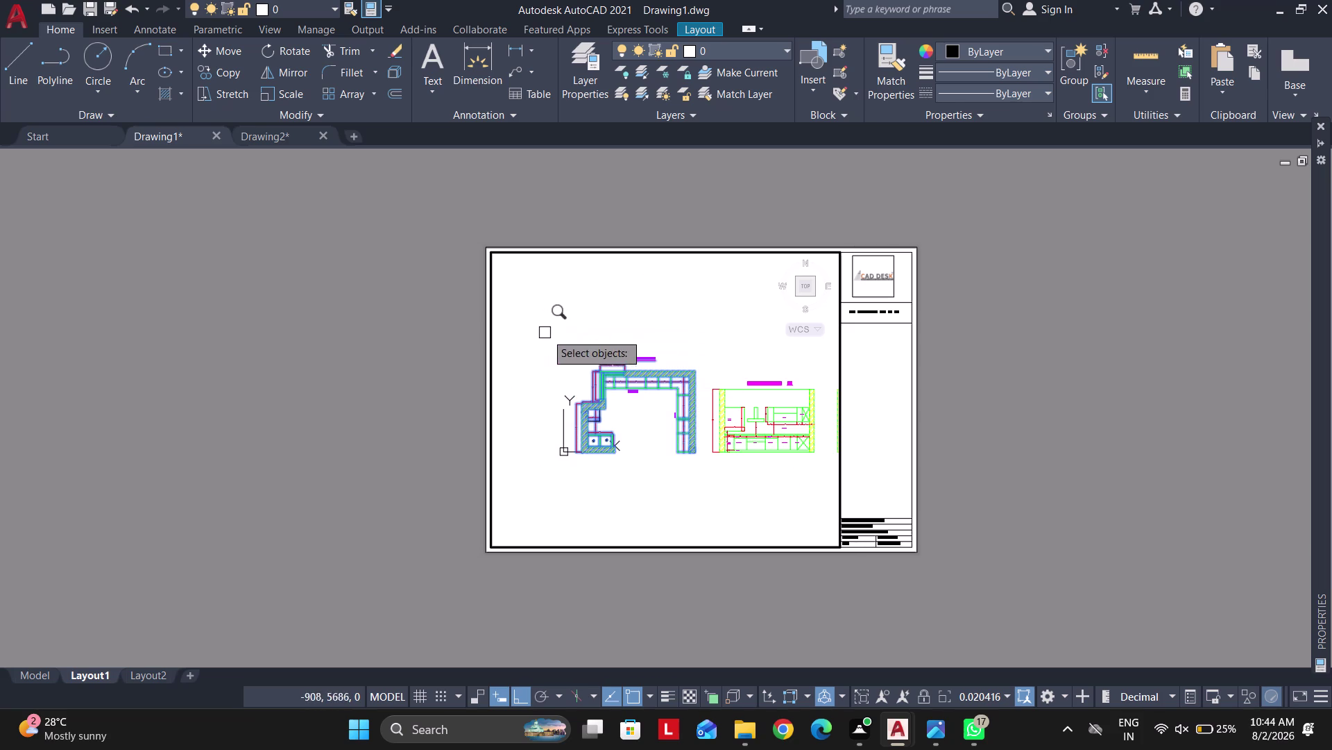
Exit the viewport and switch to the Model tab.
double_click(423, 367)
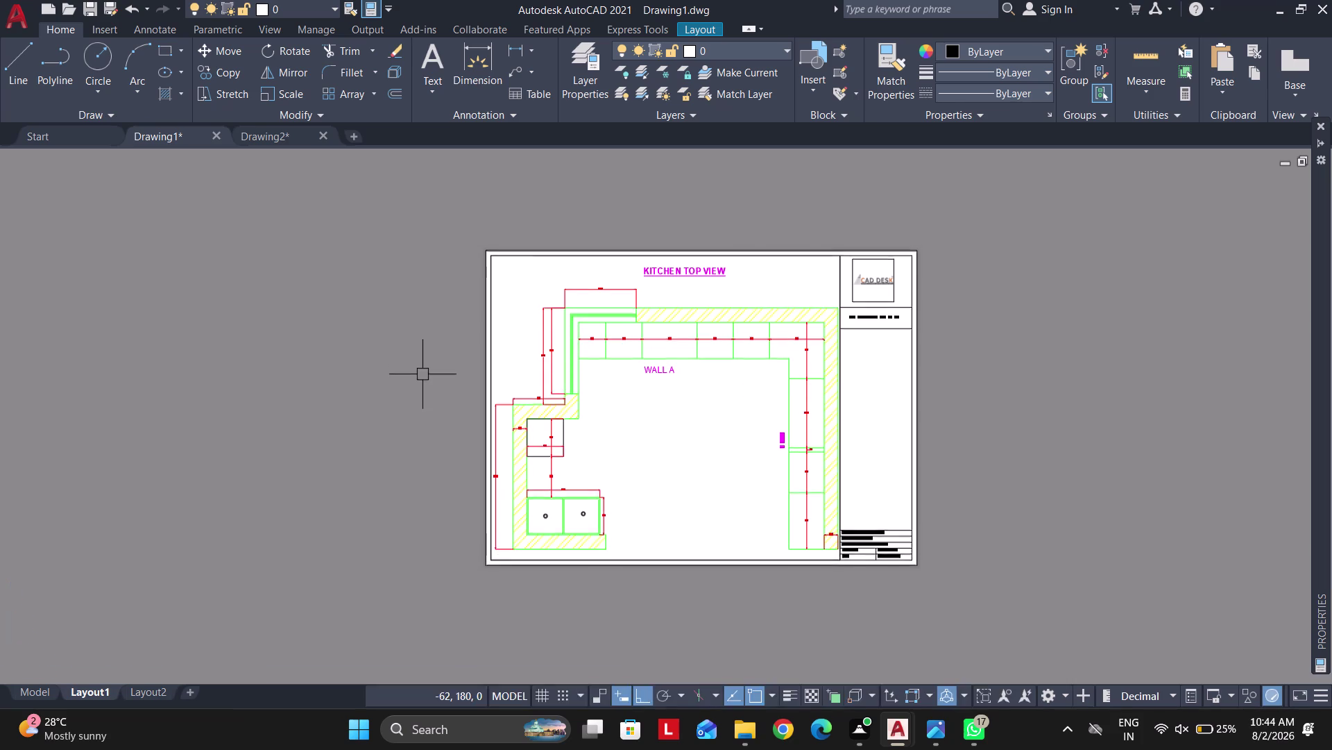
scroll(up, 3)
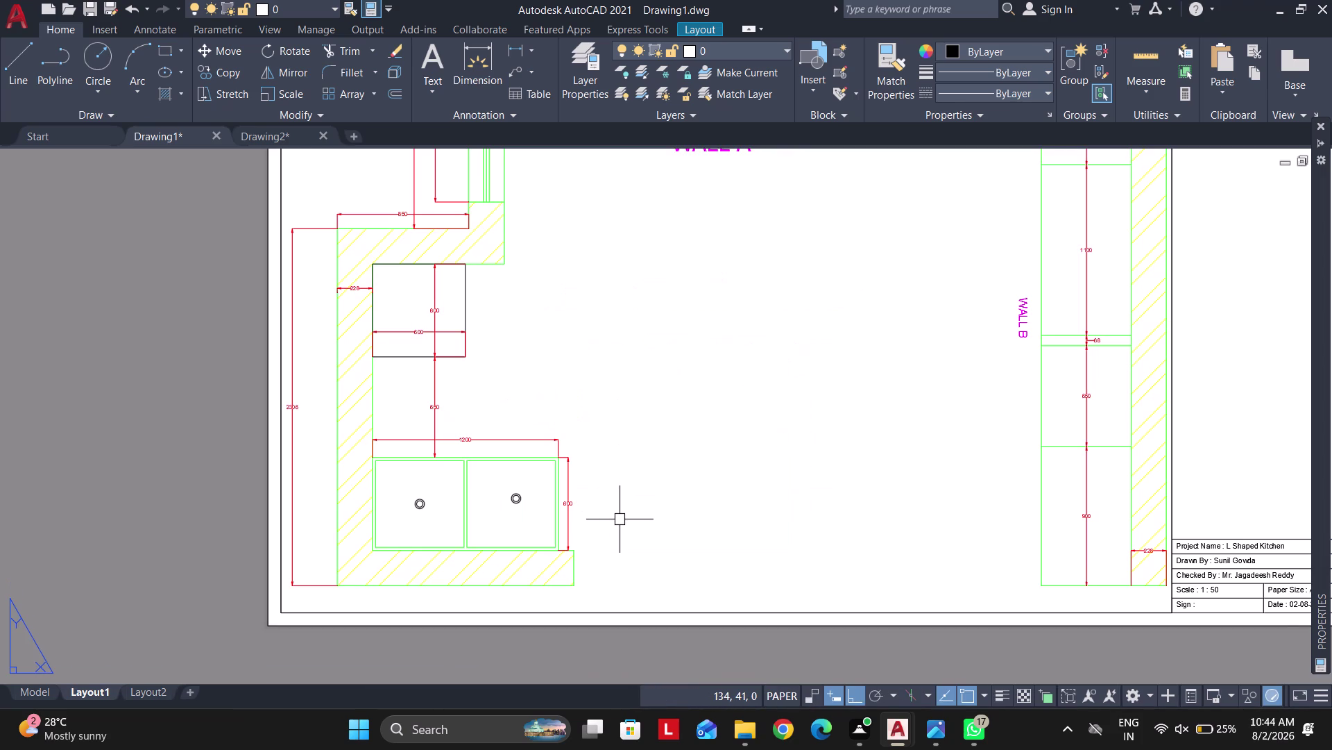
click(40, 700)
click(37, 693)
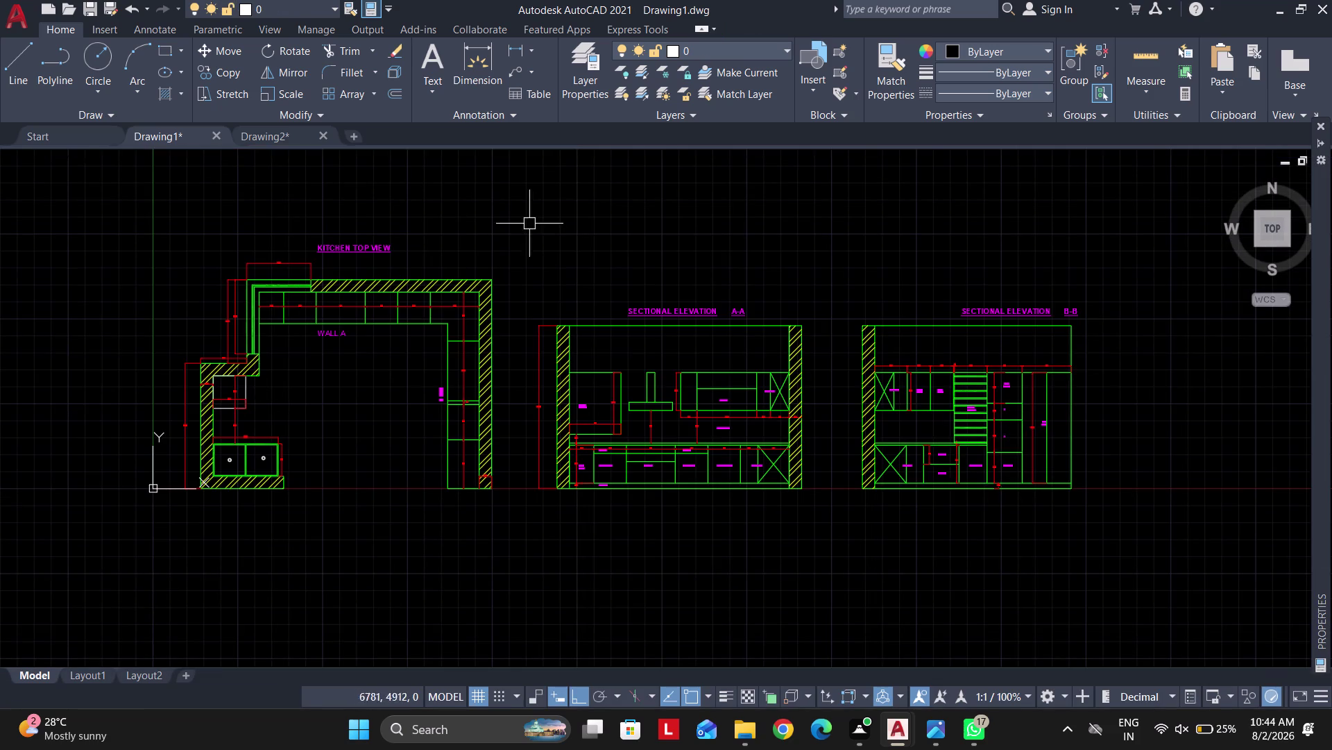
Change the selected wall hatch colour to White.
scroll(up, 3)
click(484, 254)
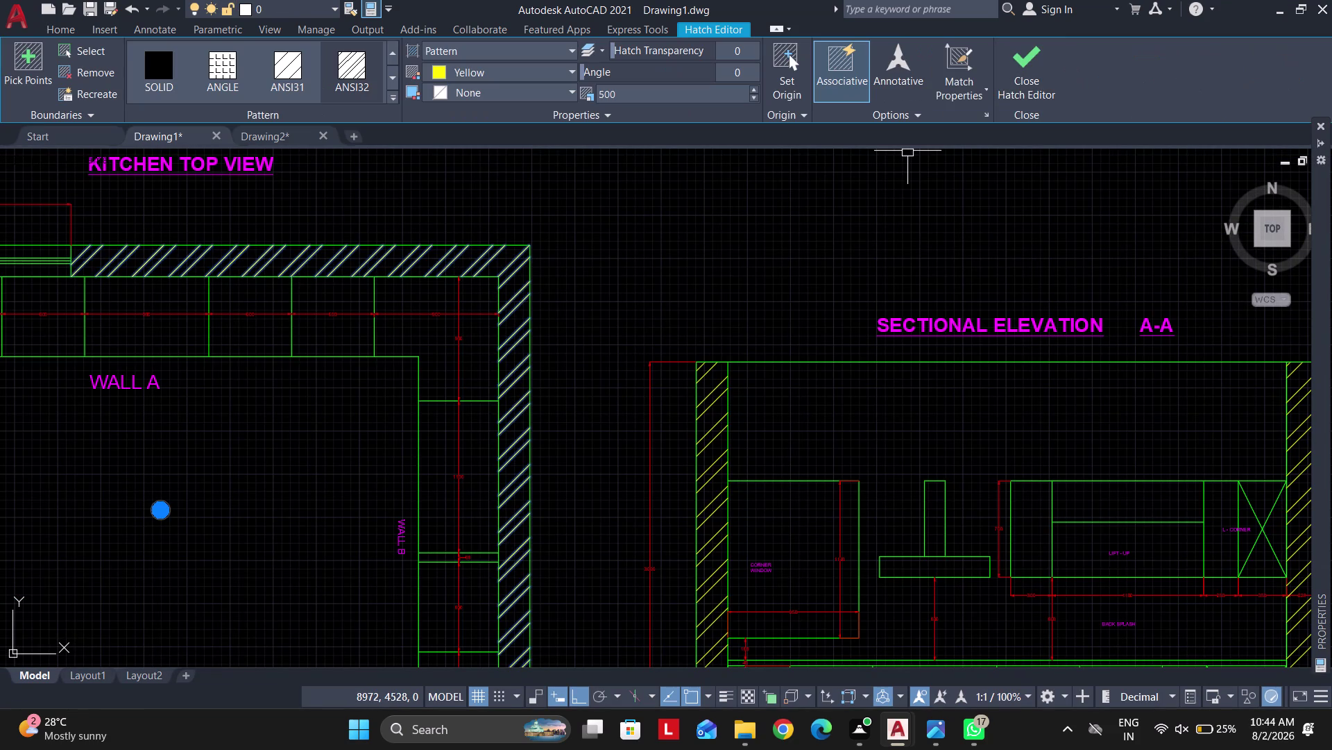
click(466, 71)
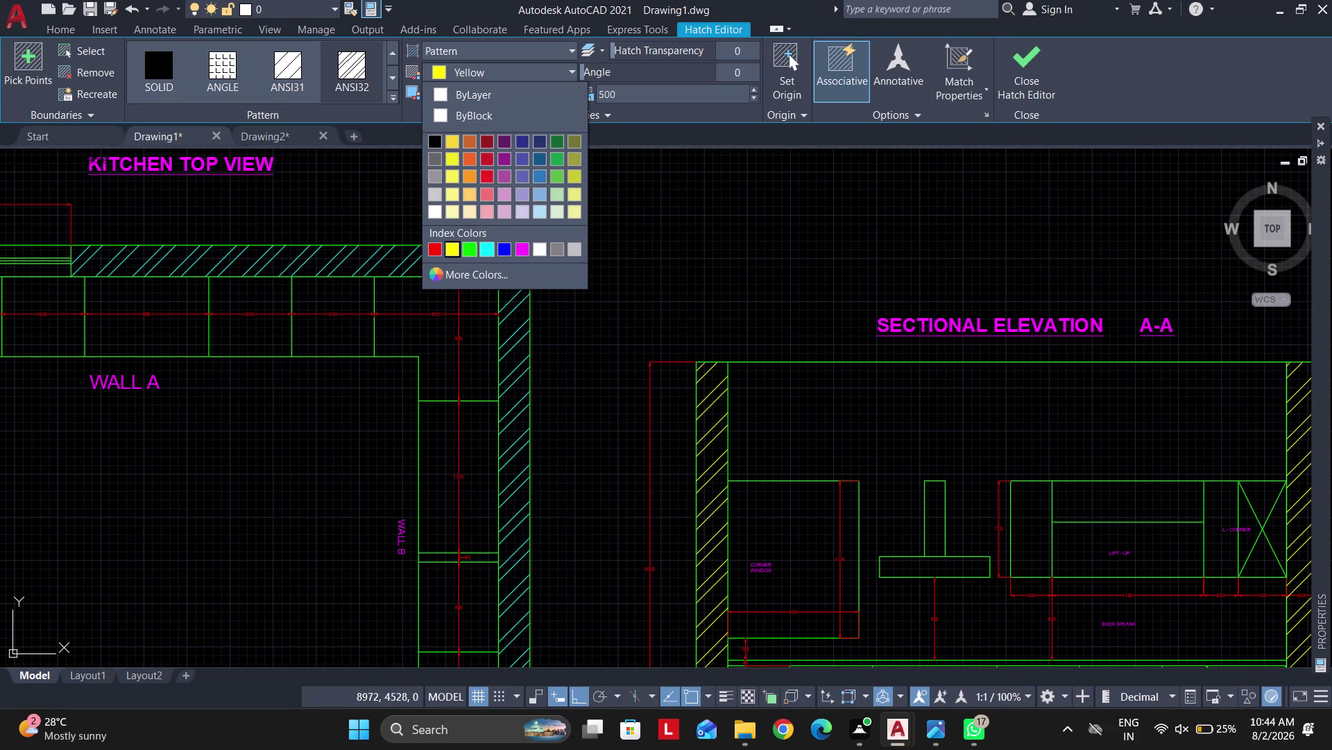
click(540, 251)
key(Escape)
key(Escape)
key(Escape)
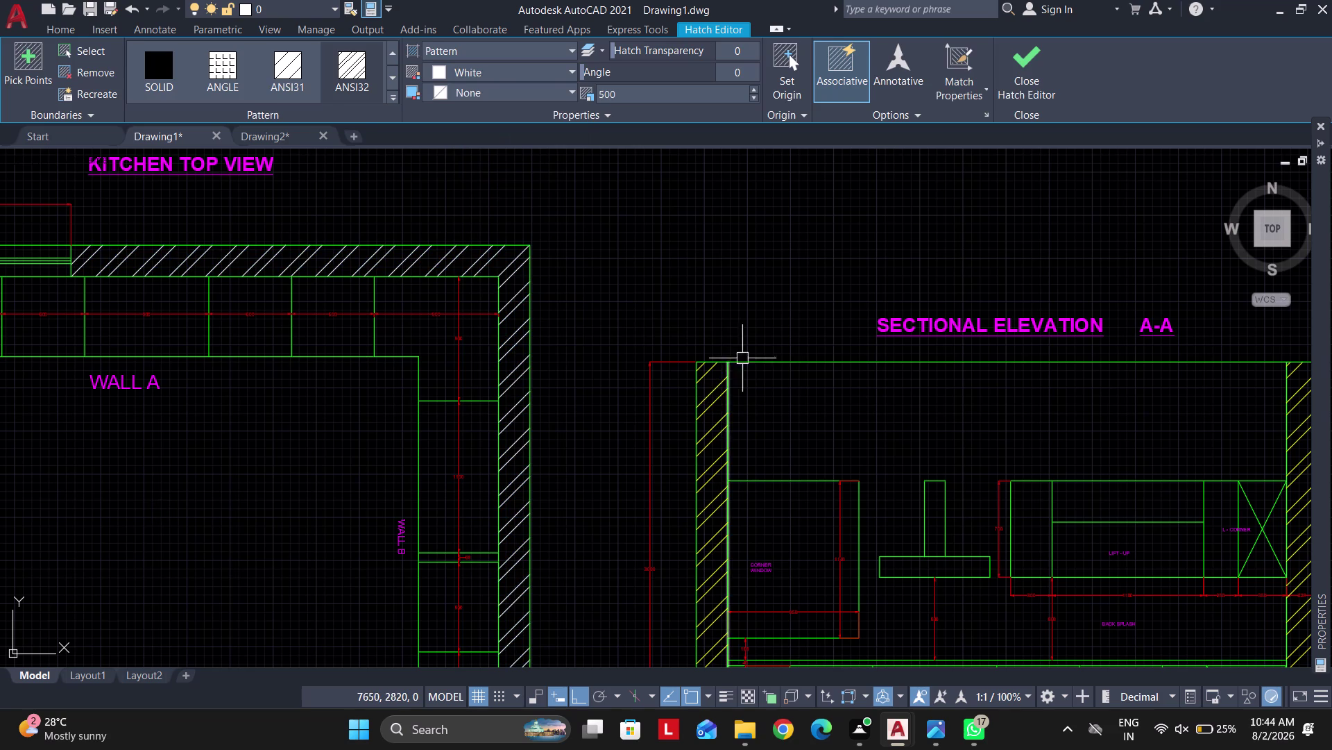
key(Escape)
Match the white hatch onto the top wall hatch, then return to Layout1.
click(892, 71)
click(505, 261)
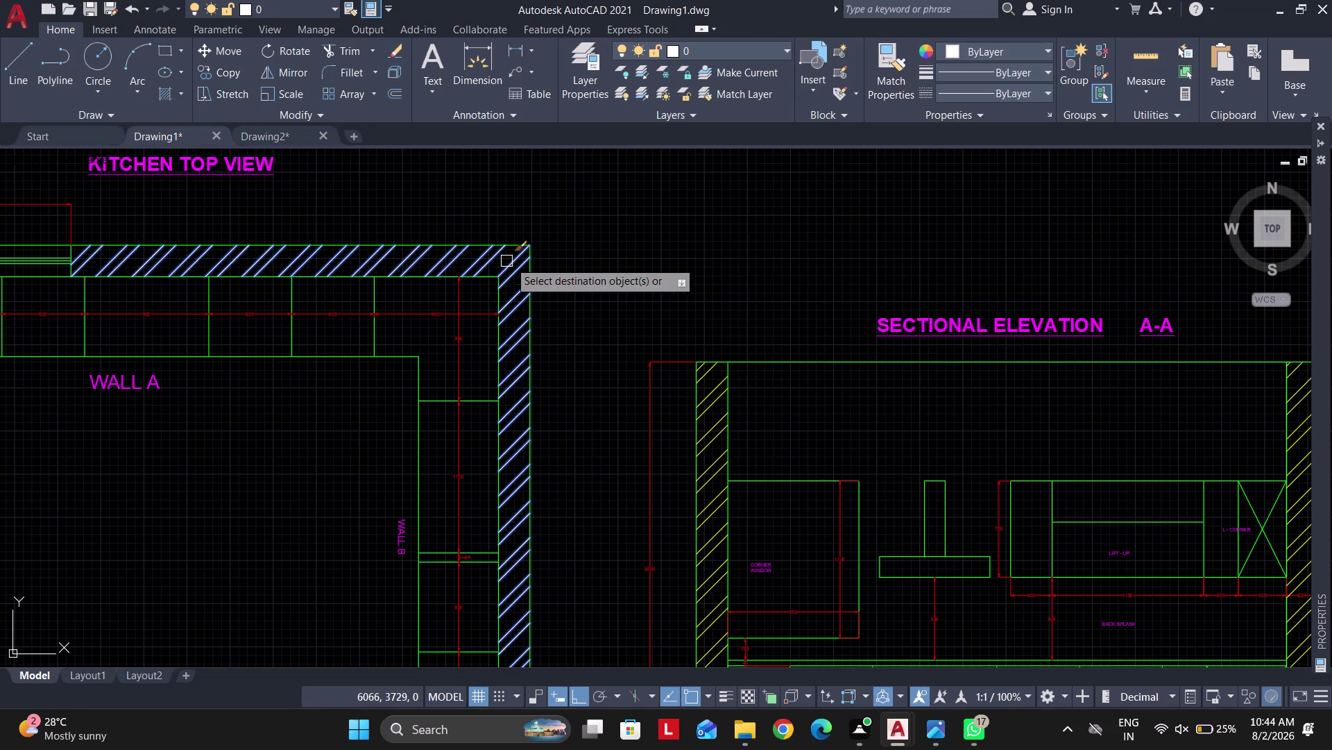
click(712, 399)
key(Escape)
key(Escape)
scroll(down, 3)
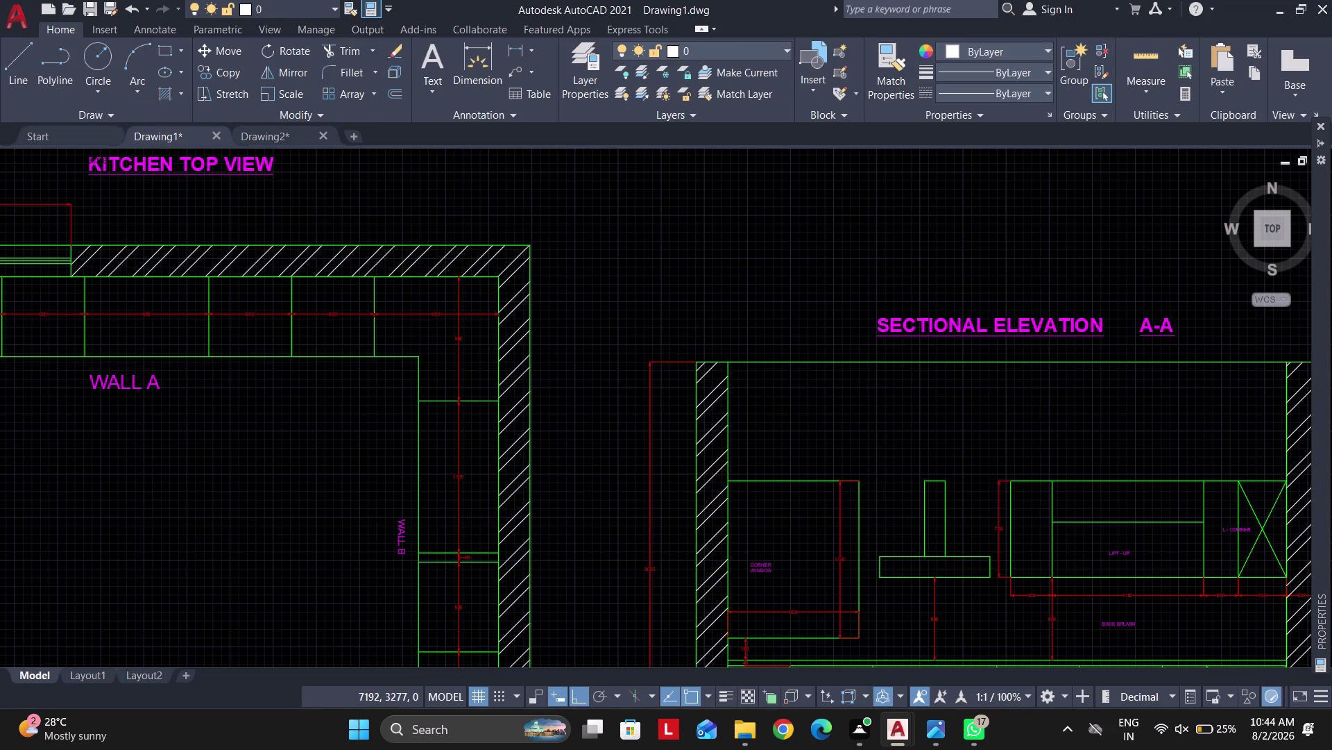
click(89, 678)
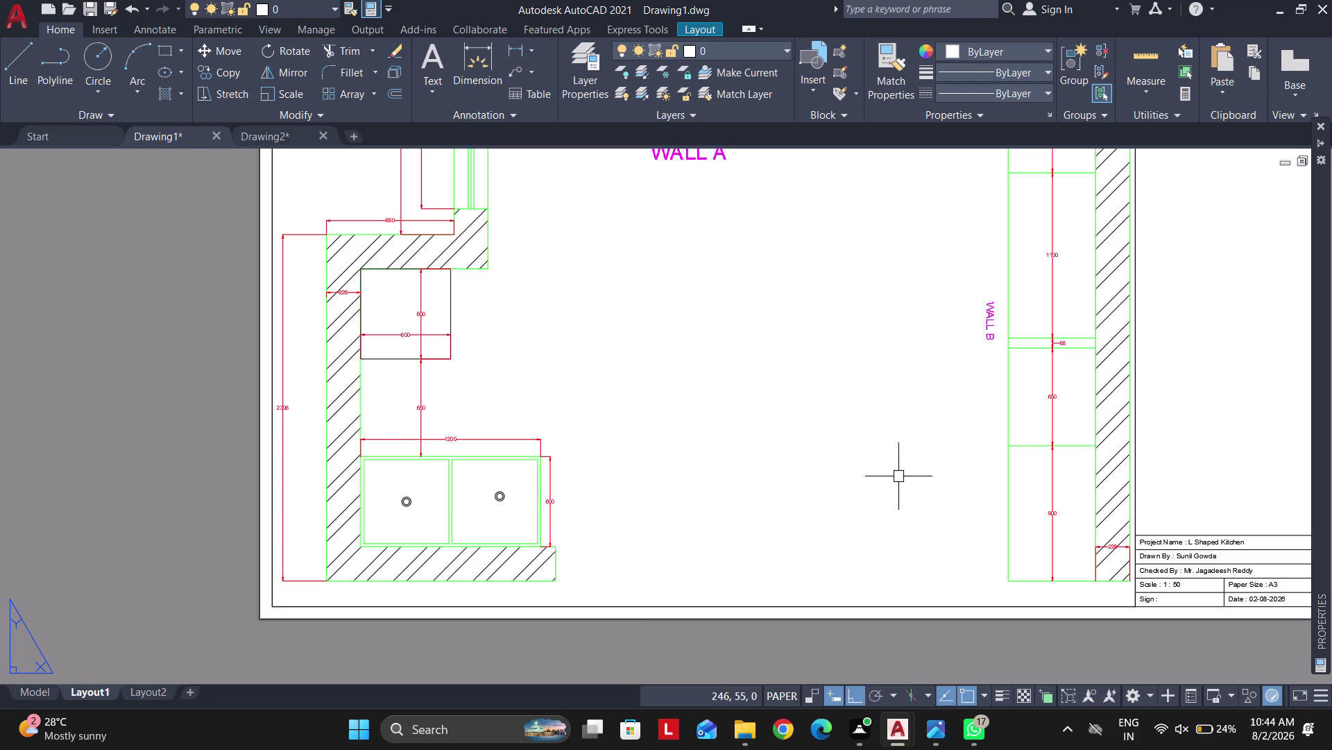
scroll(down, 3)
middle_drag(923, 451, 855, 446)
scroll(up, 3)
scroll(up, 3)
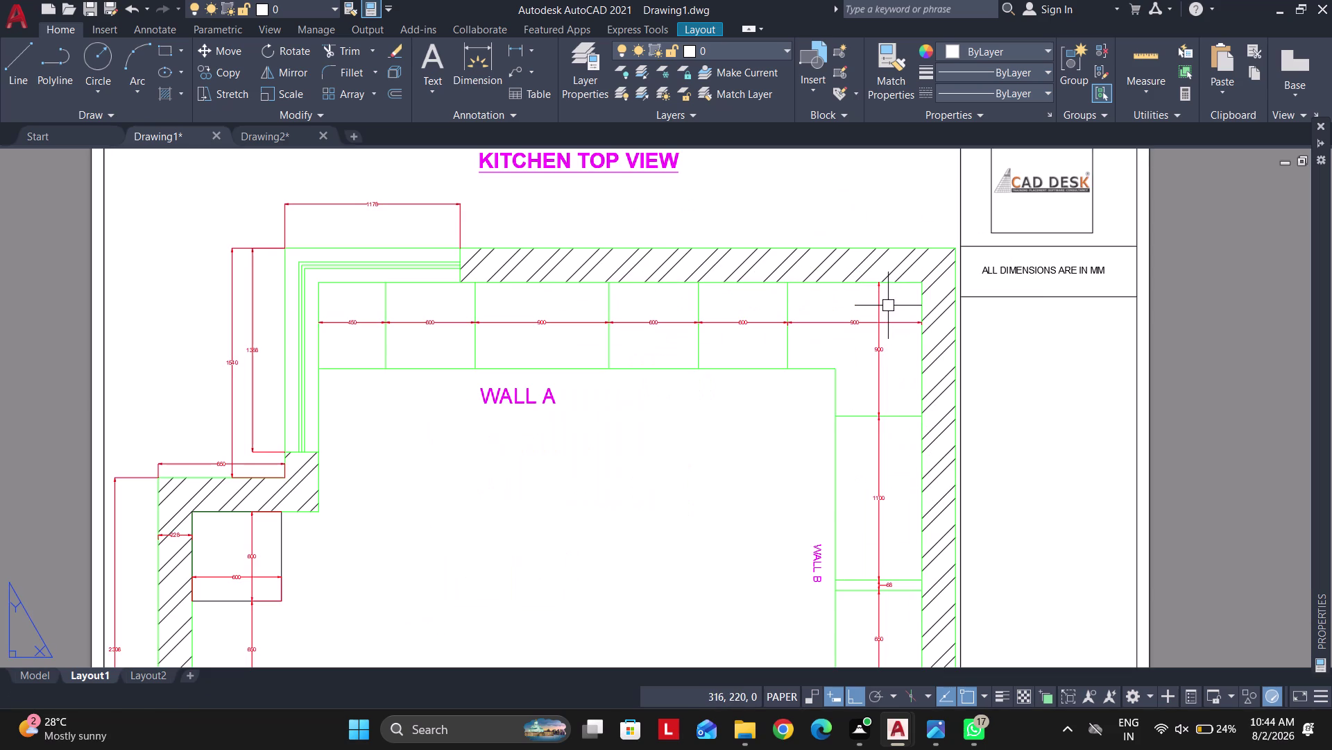
scroll(down, 3)
middle_drag(749, 388, 748, 333)
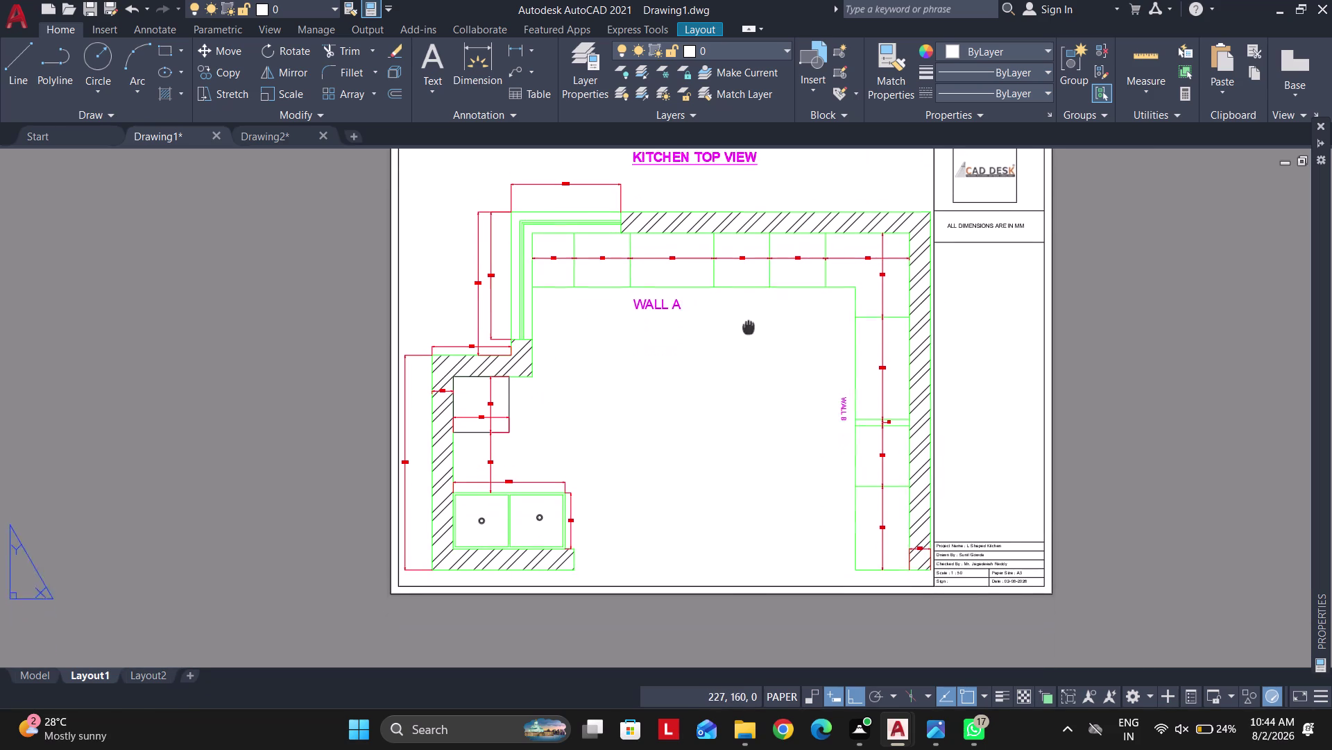
middle_drag(748, 332, 749, 321)
scroll(up, 3)
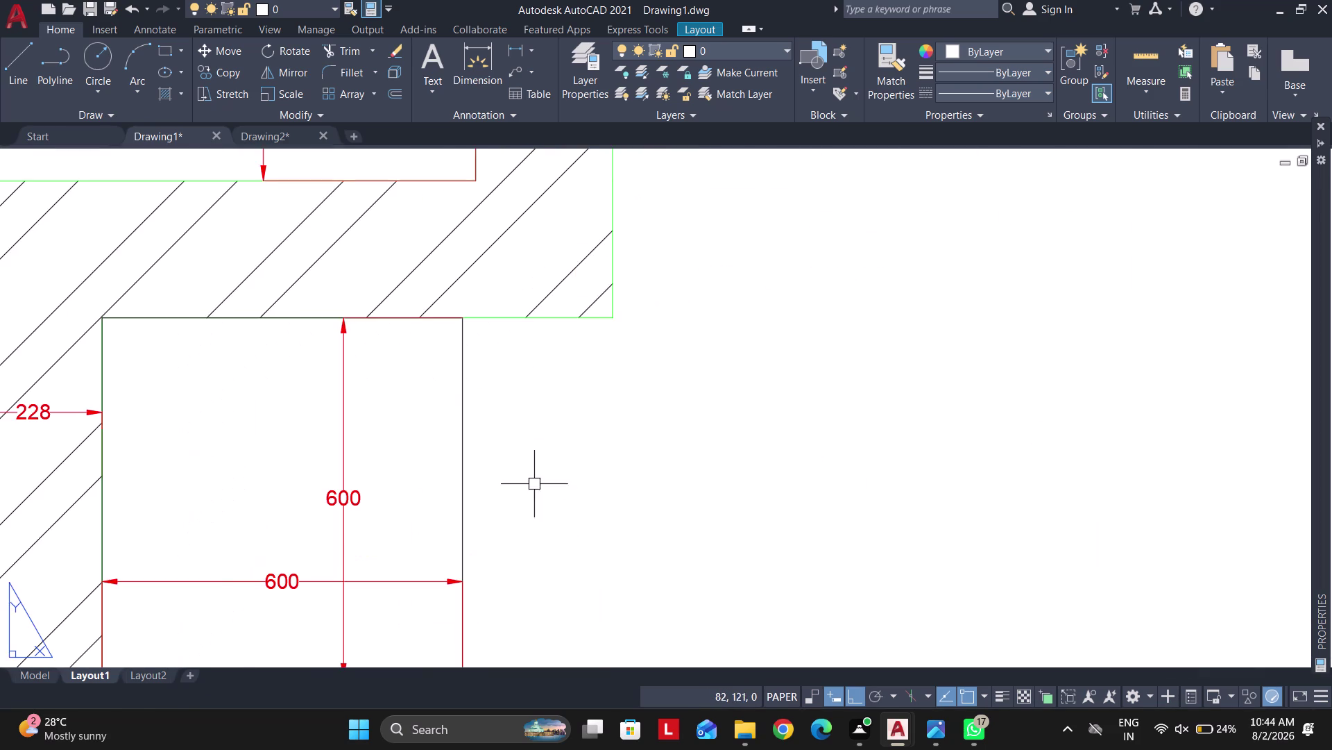
scroll(down, 3)
middle_drag(676, 447, 554, 418)
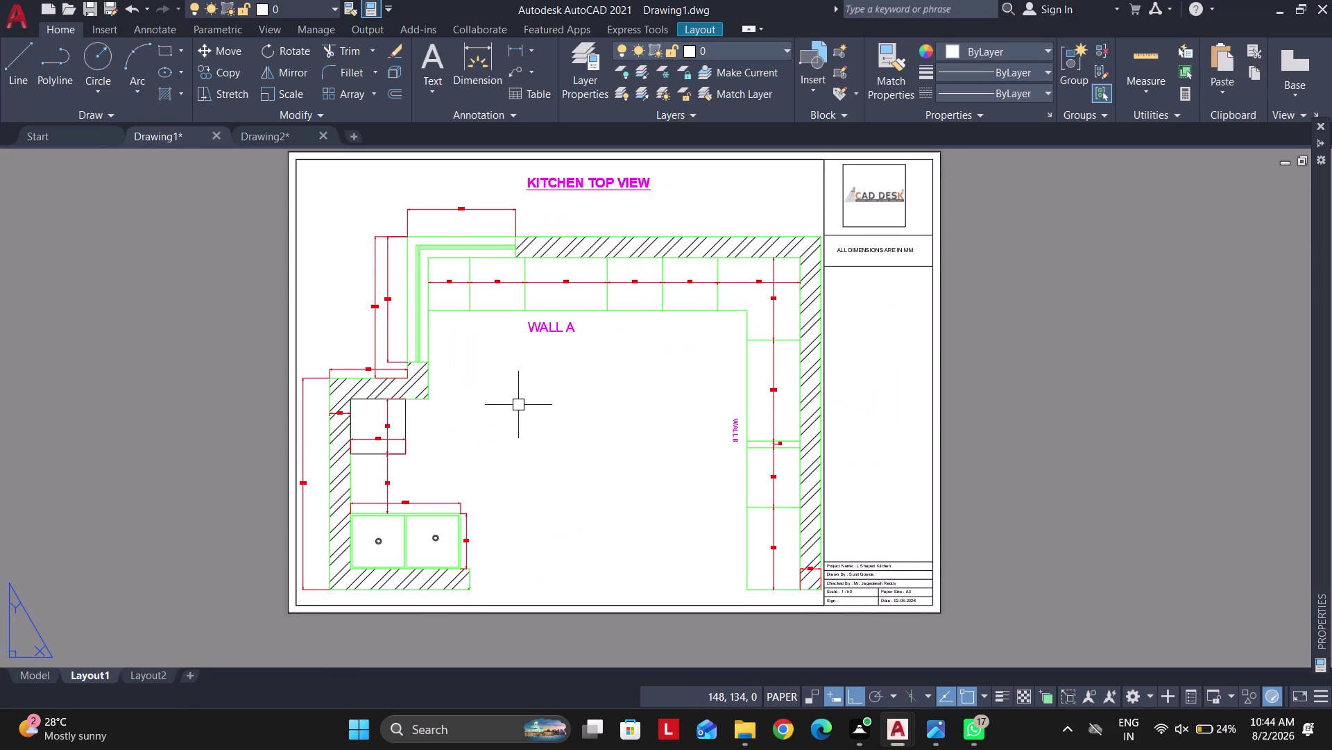
scroll(up, 3)
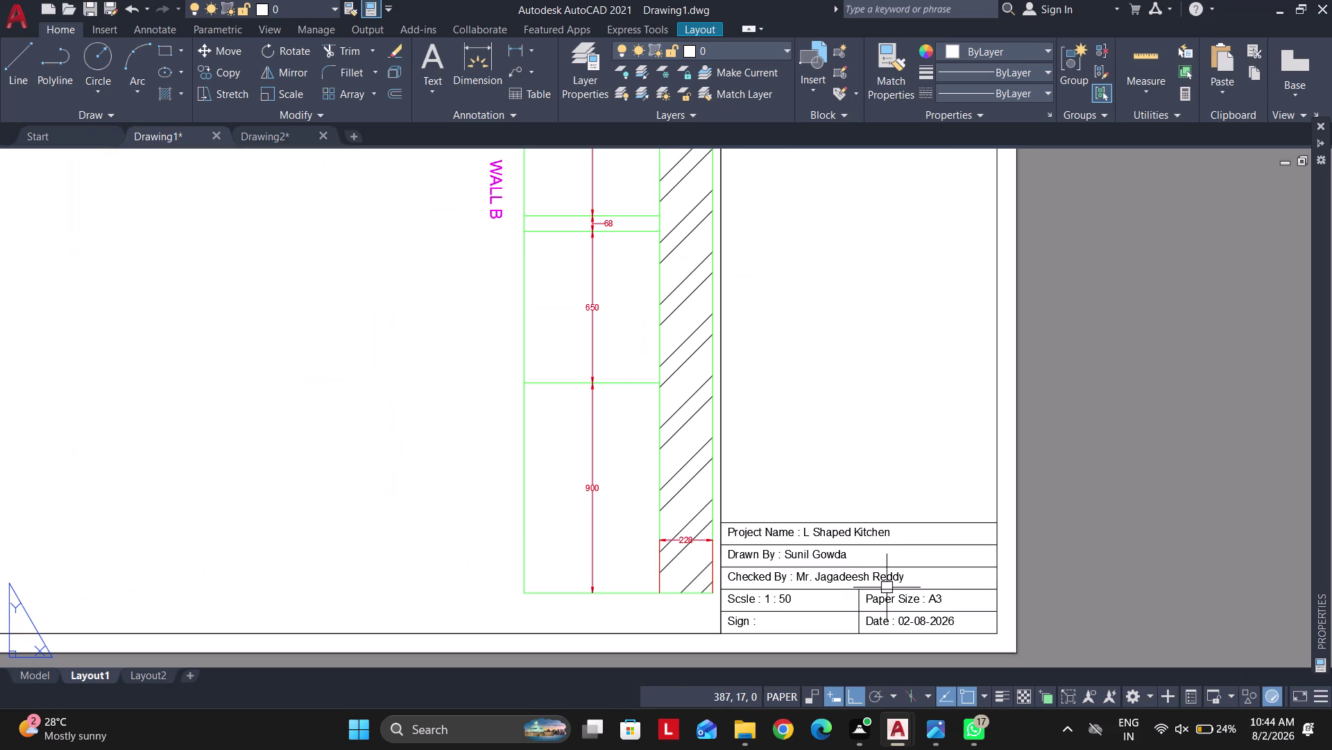
scroll(up, 3)
scroll(down, 3)
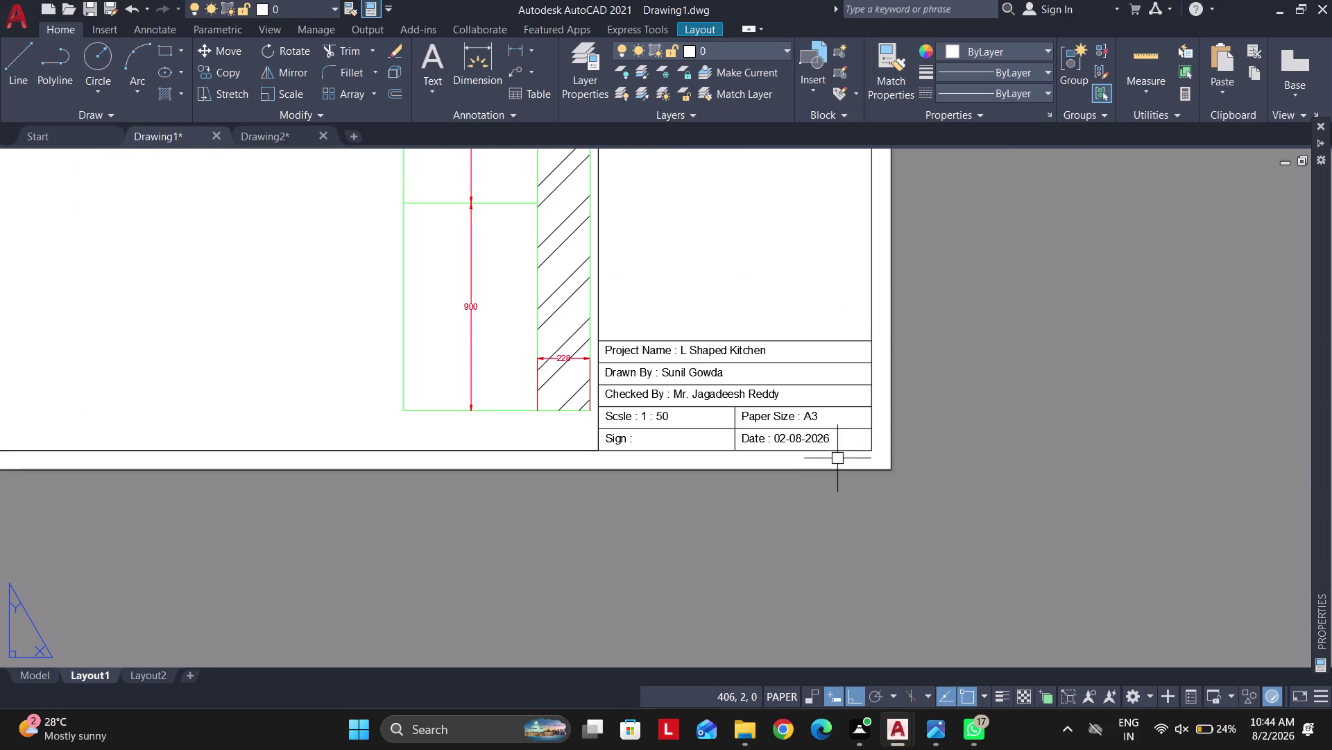
scroll(up, 3)
scroll(down, 3)
scroll(up, 3)
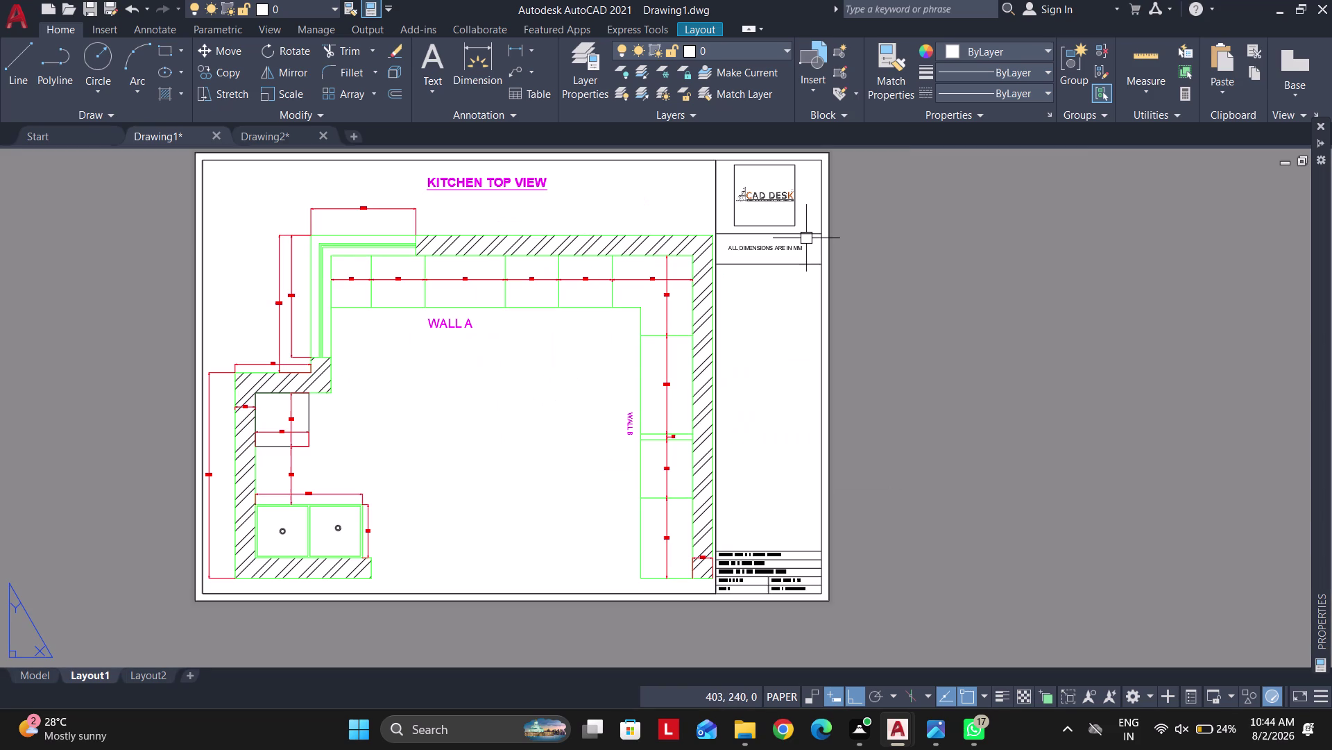
key(ctrl+p)
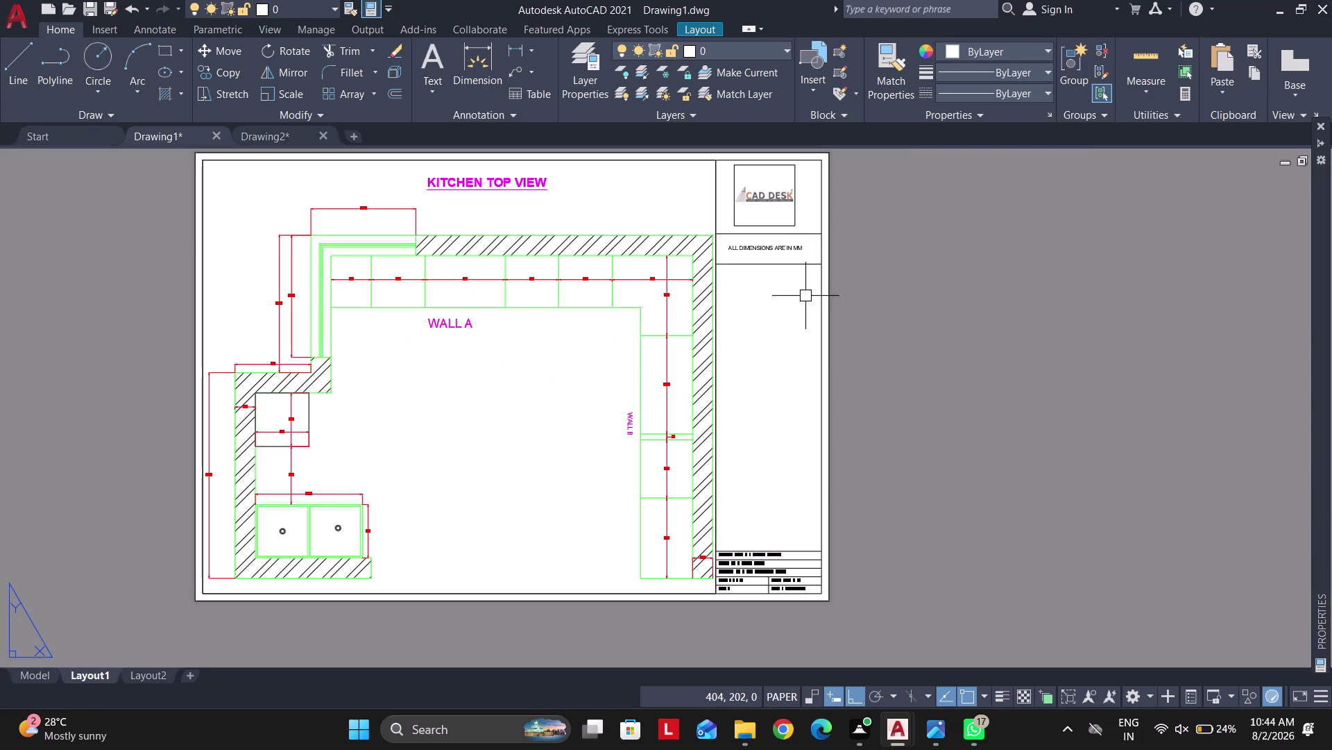
click(605, 407)
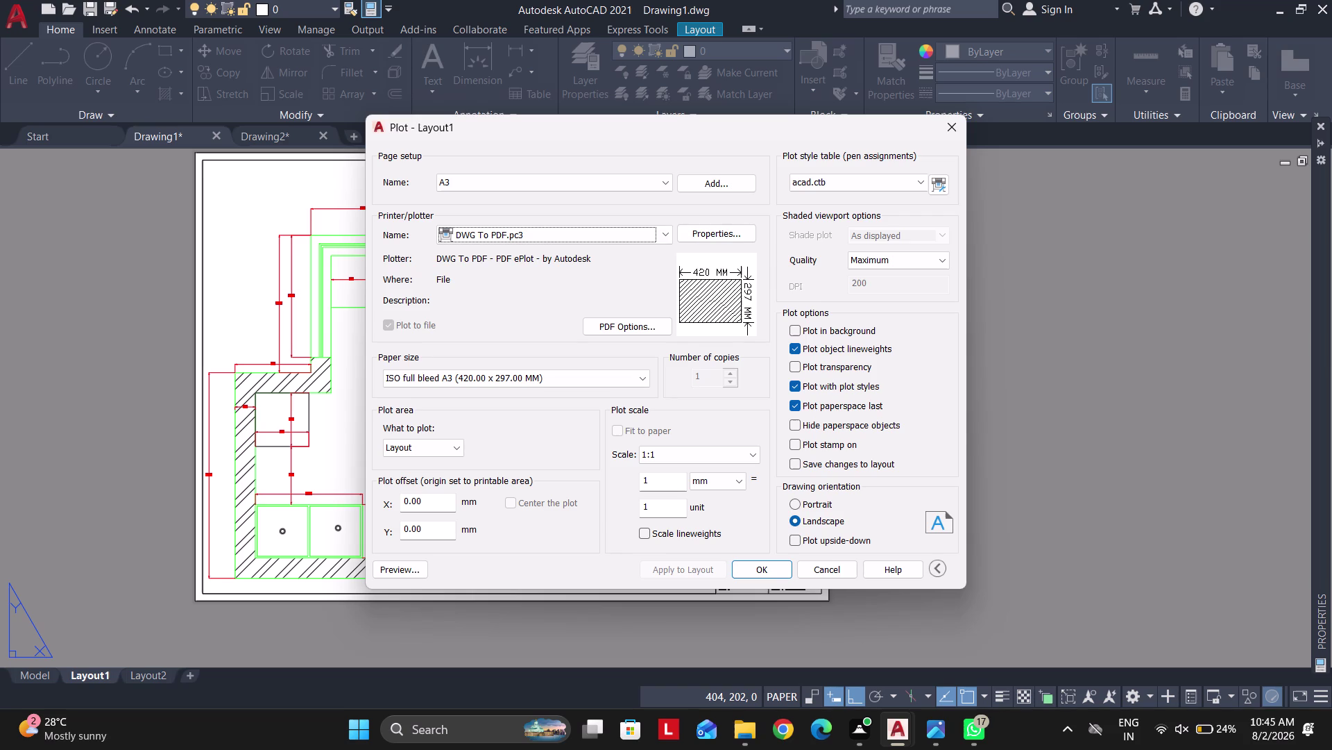
Preview the A3 PDF plot, dismiss the preview and dialog, and go to Model.
click(396, 576)
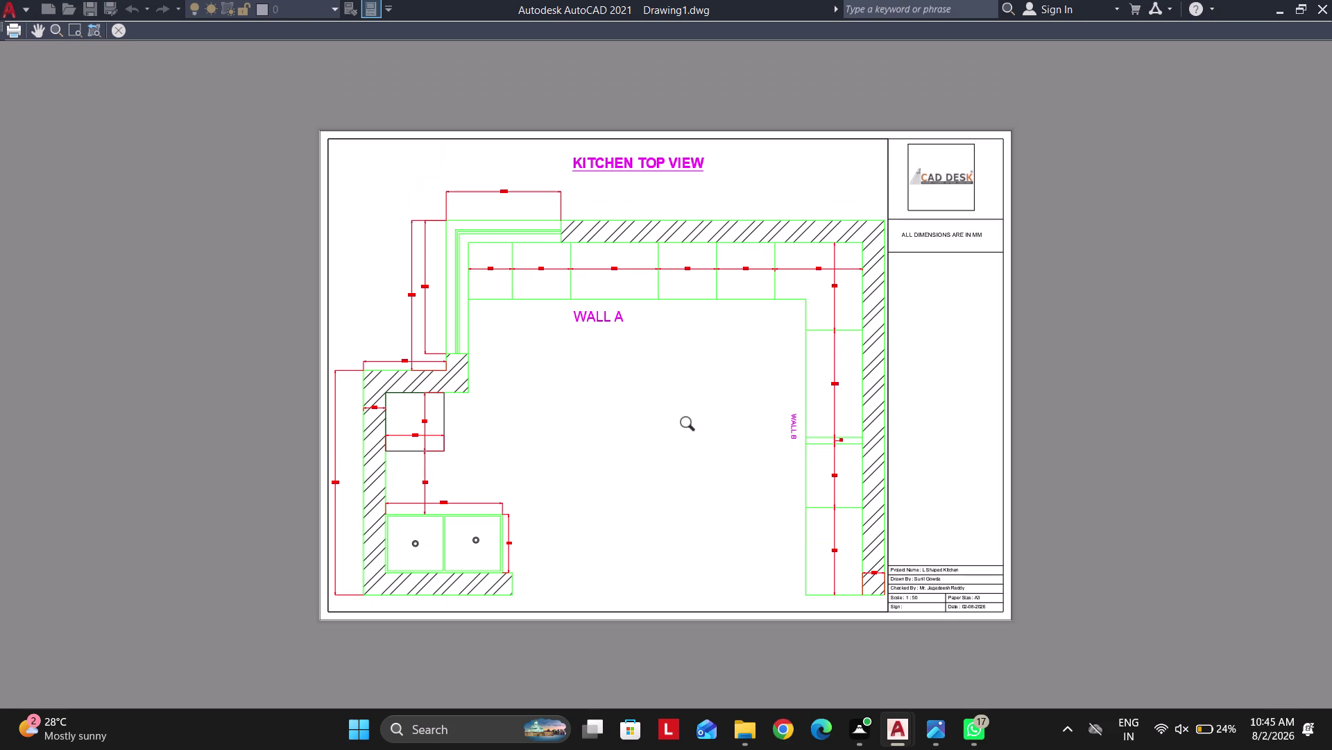
key(Escape)
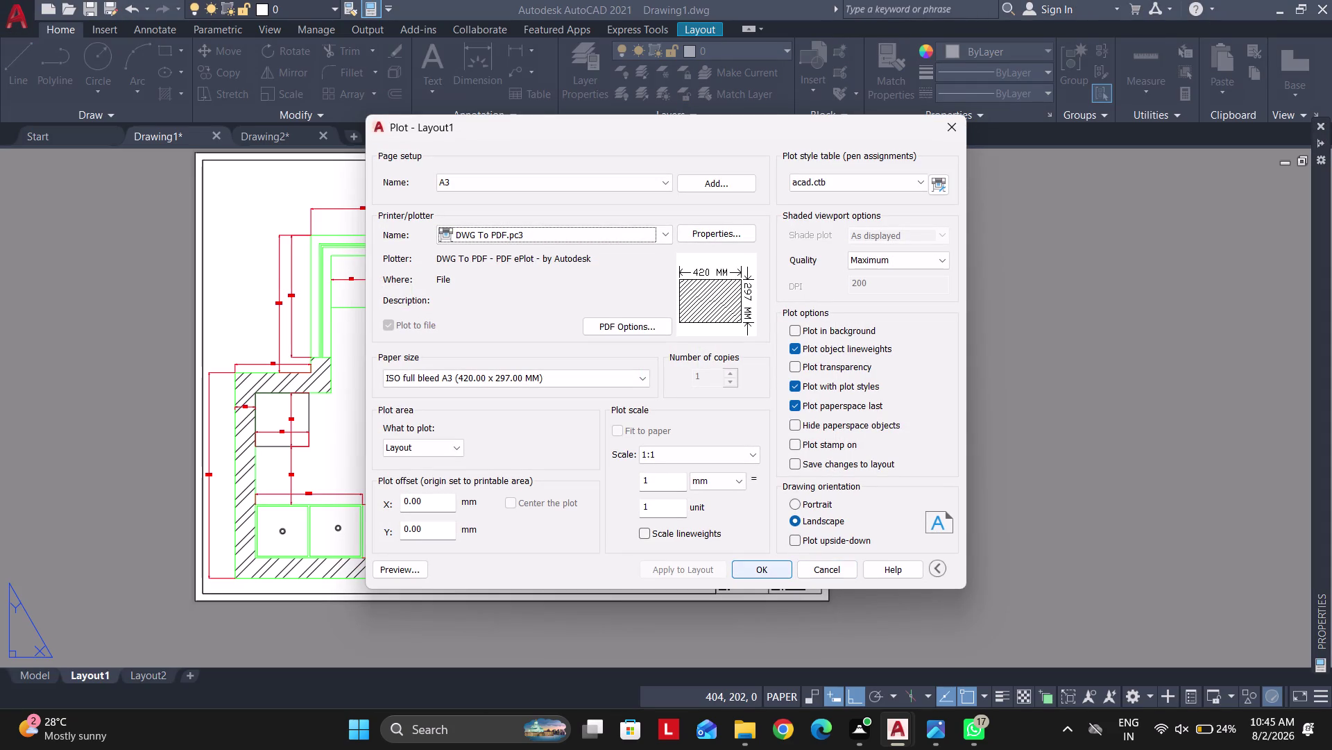
key(Escape)
click(37, 683)
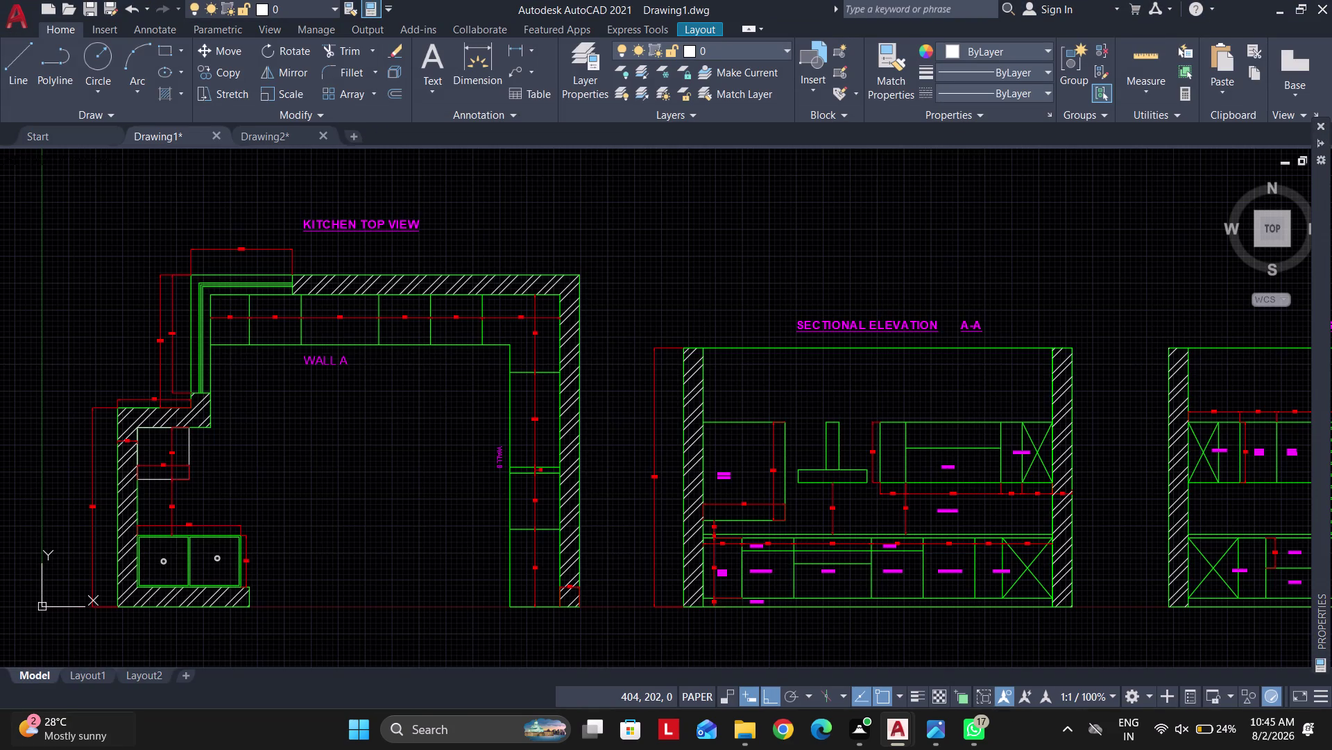
Match WALL A's text properties onto the WALL B label.
click(887, 72)
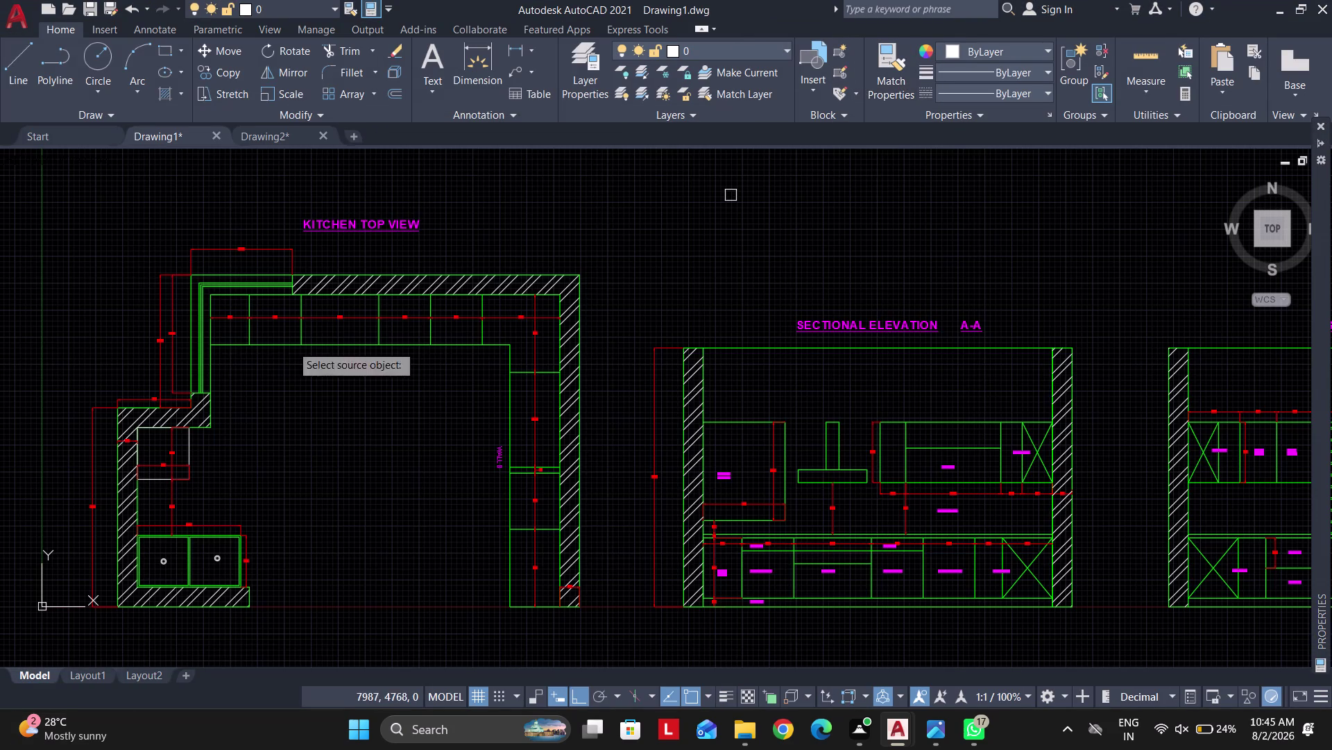
click(318, 351)
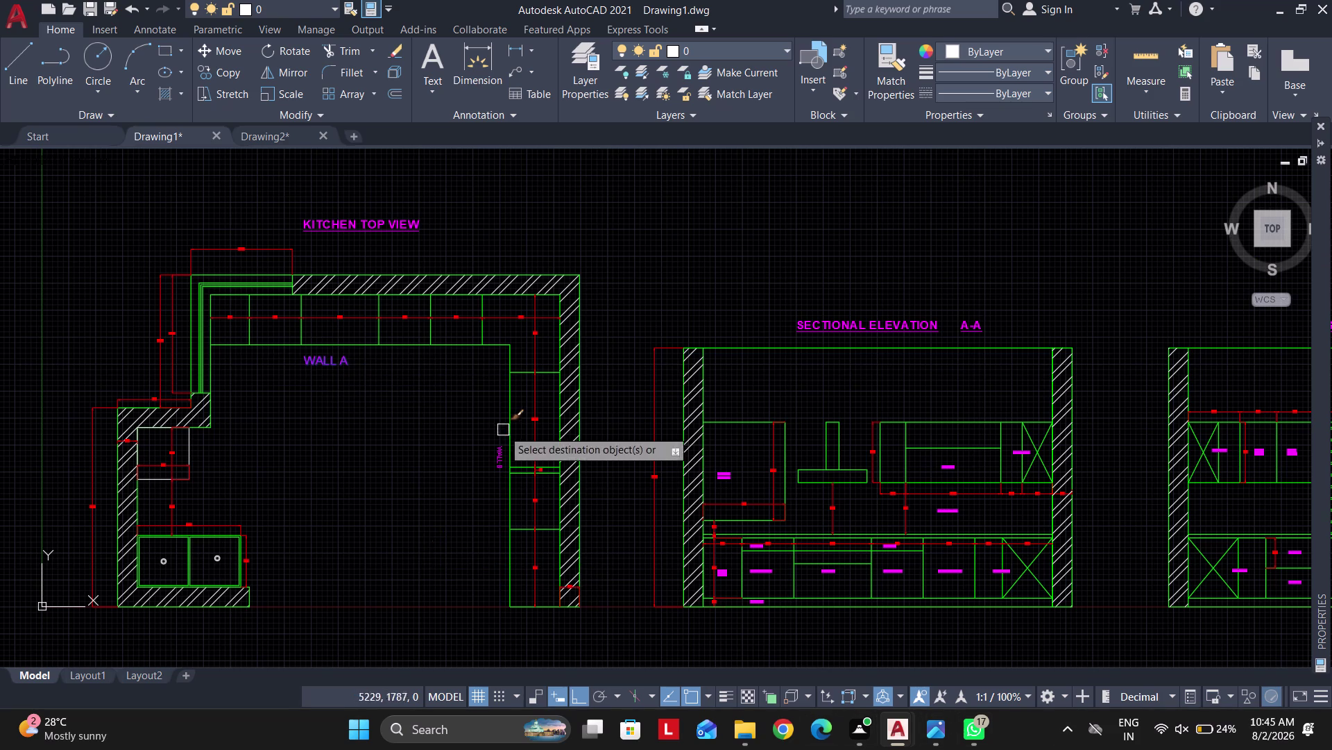
scroll(up, 3)
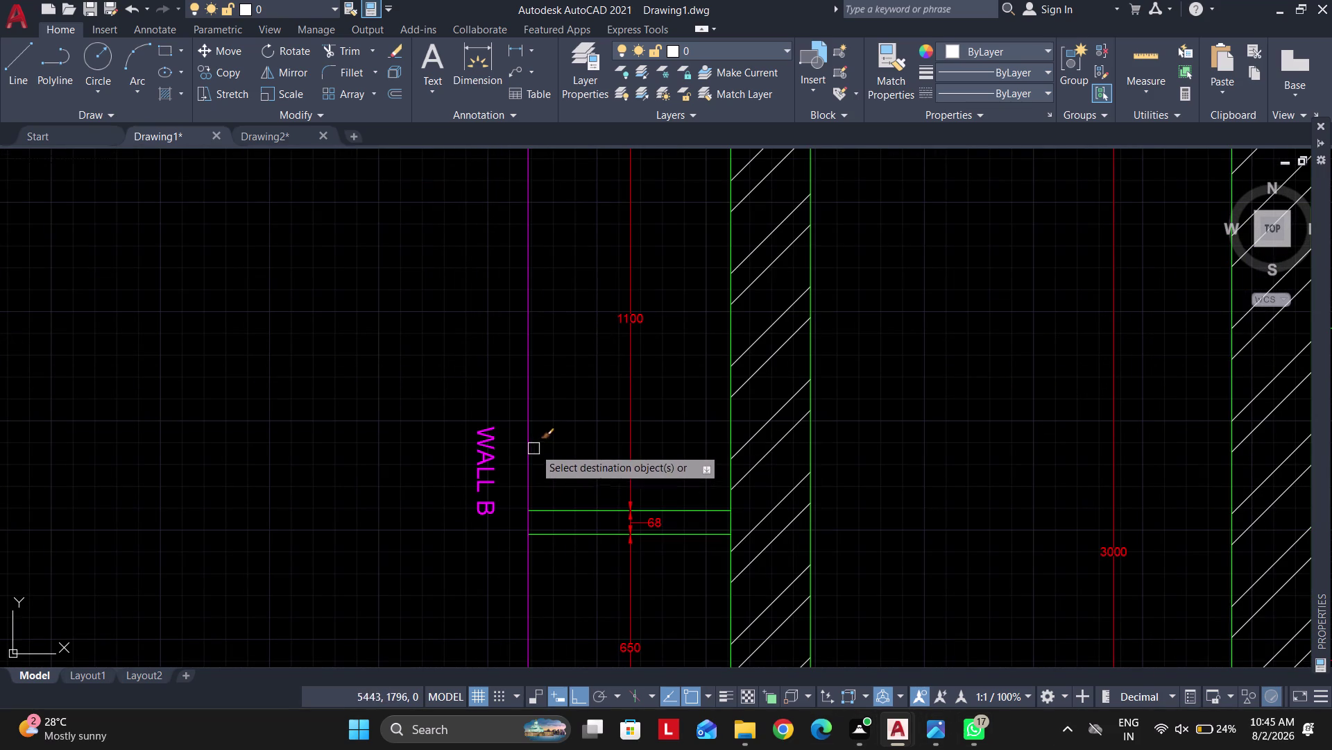
click(492, 452)
key(Escape)
key(Escape)
Rotate WALL B back to vertical with RO, then return to Layout1.
click(598, 451)
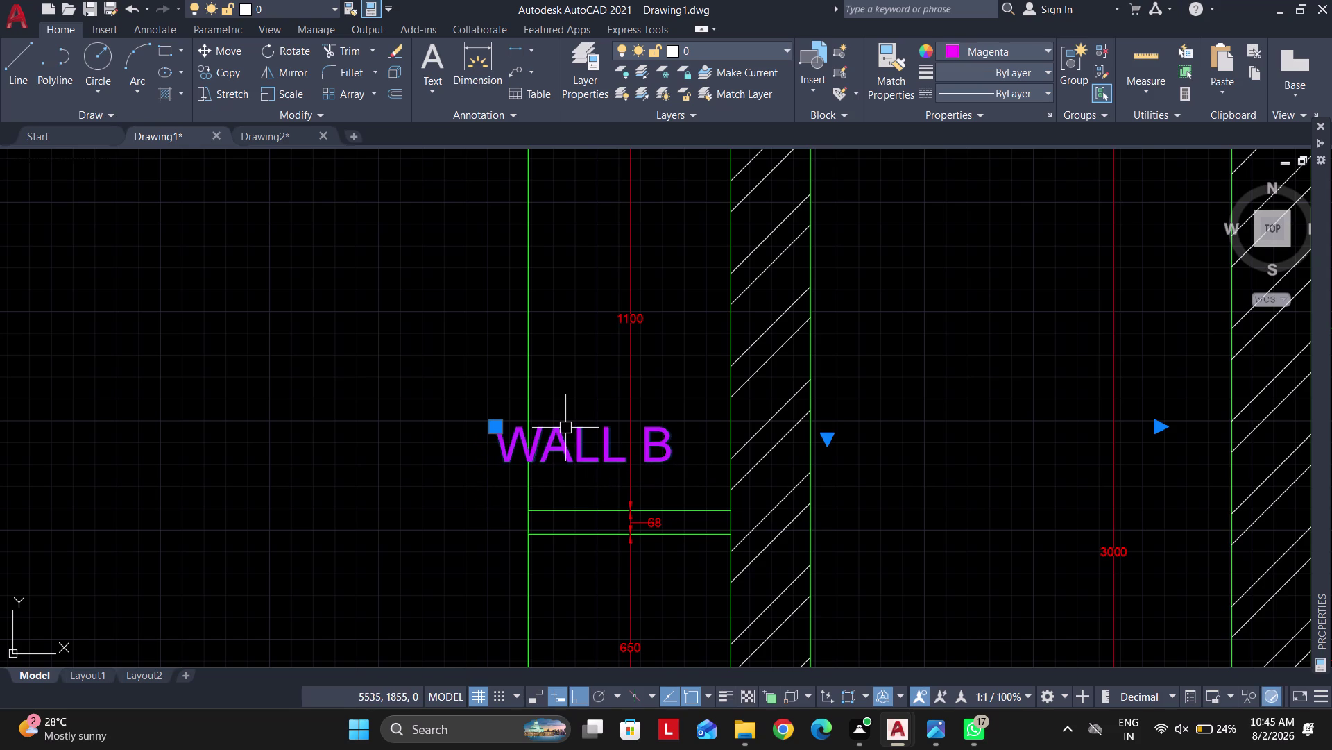
text(RO)
key(space)
click(476, 432)
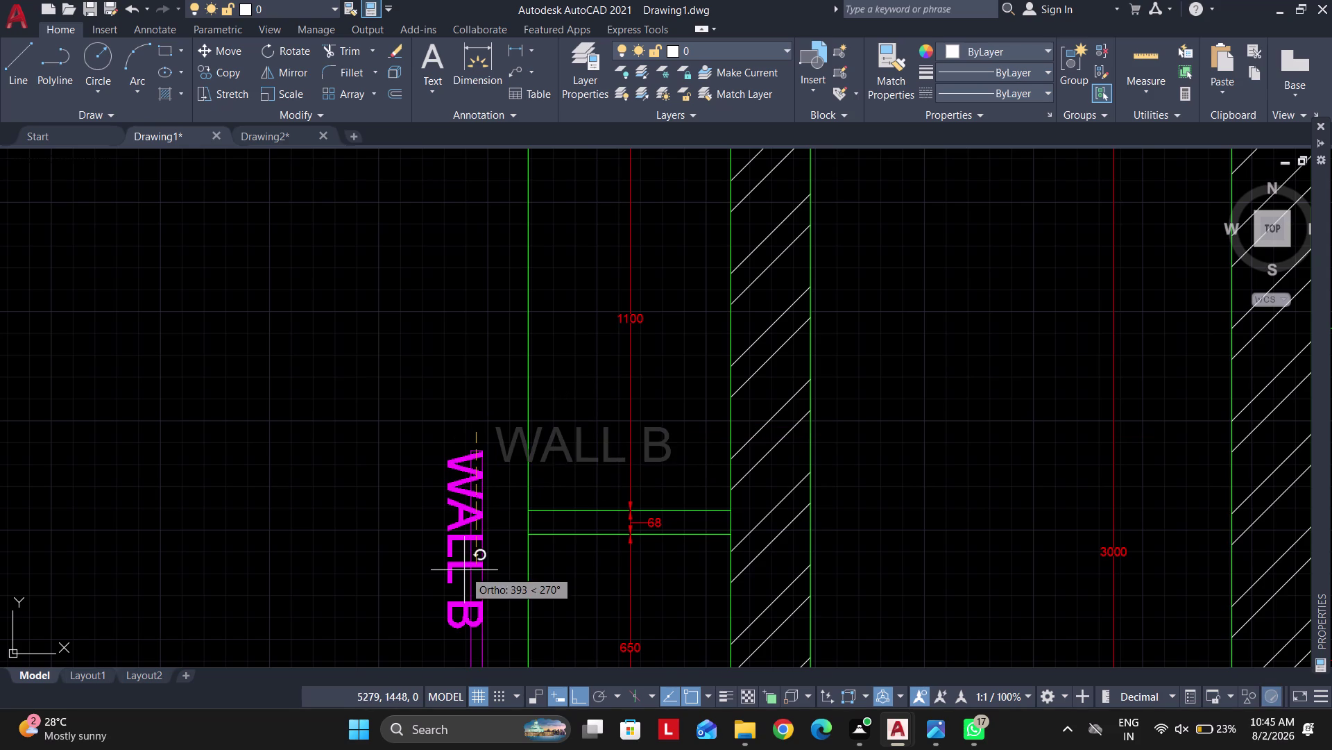
click(464, 570)
scroll(down, 3)
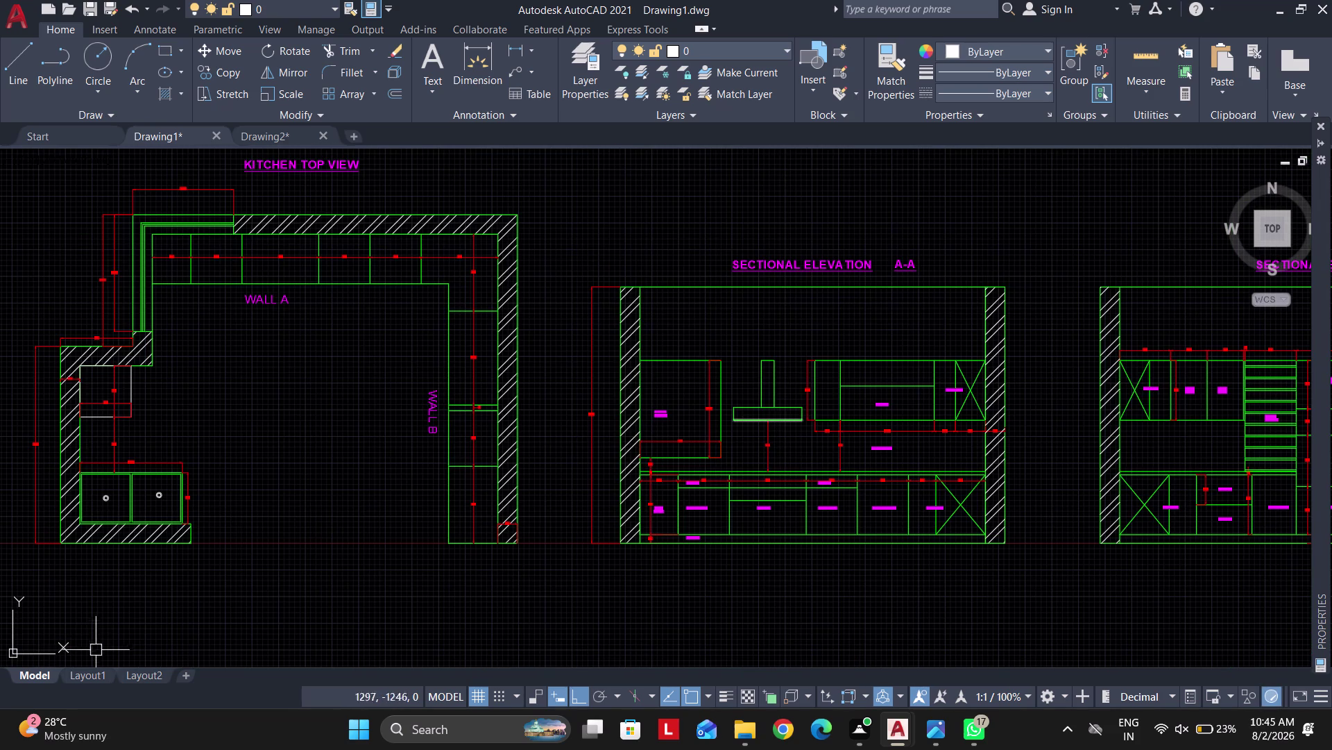
click(84, 679)
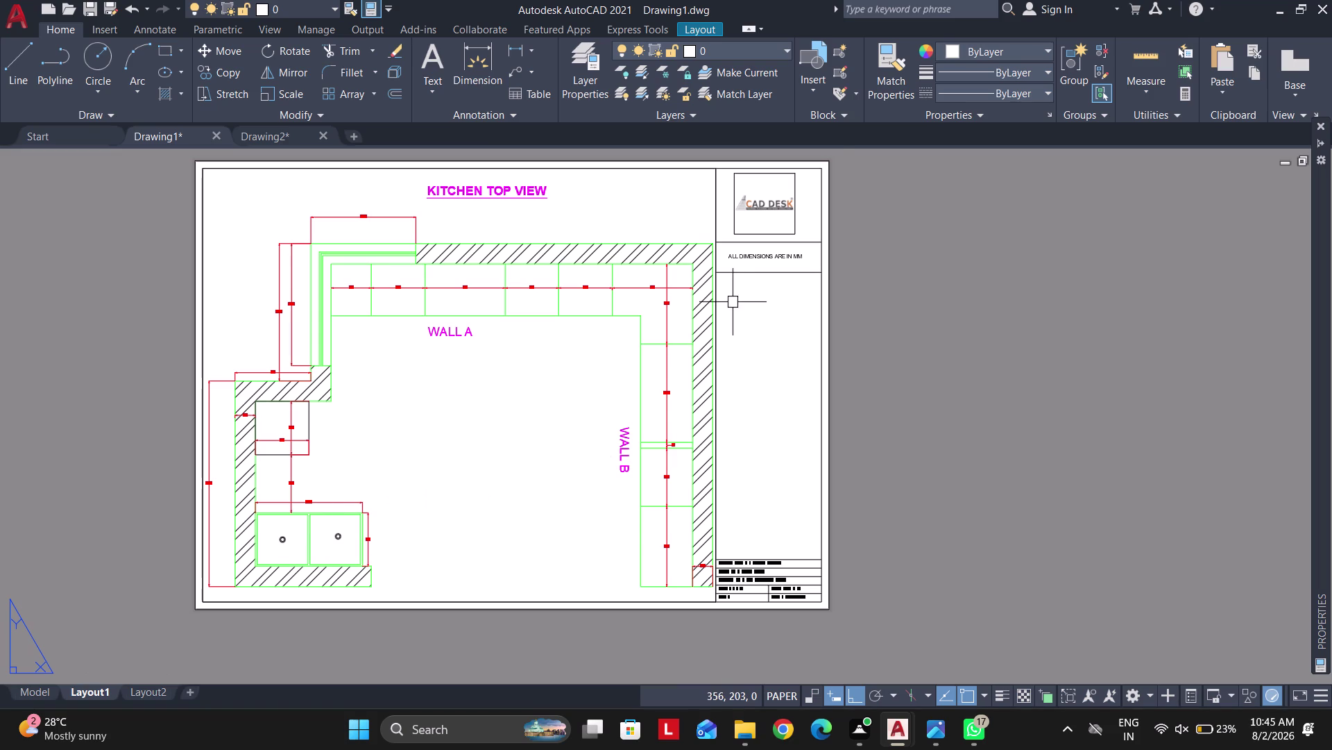
Recheck the top view in model space, then open Layout1's A3 PDF plot dialog.
scroll(up, 3)
scroll(down, 3)
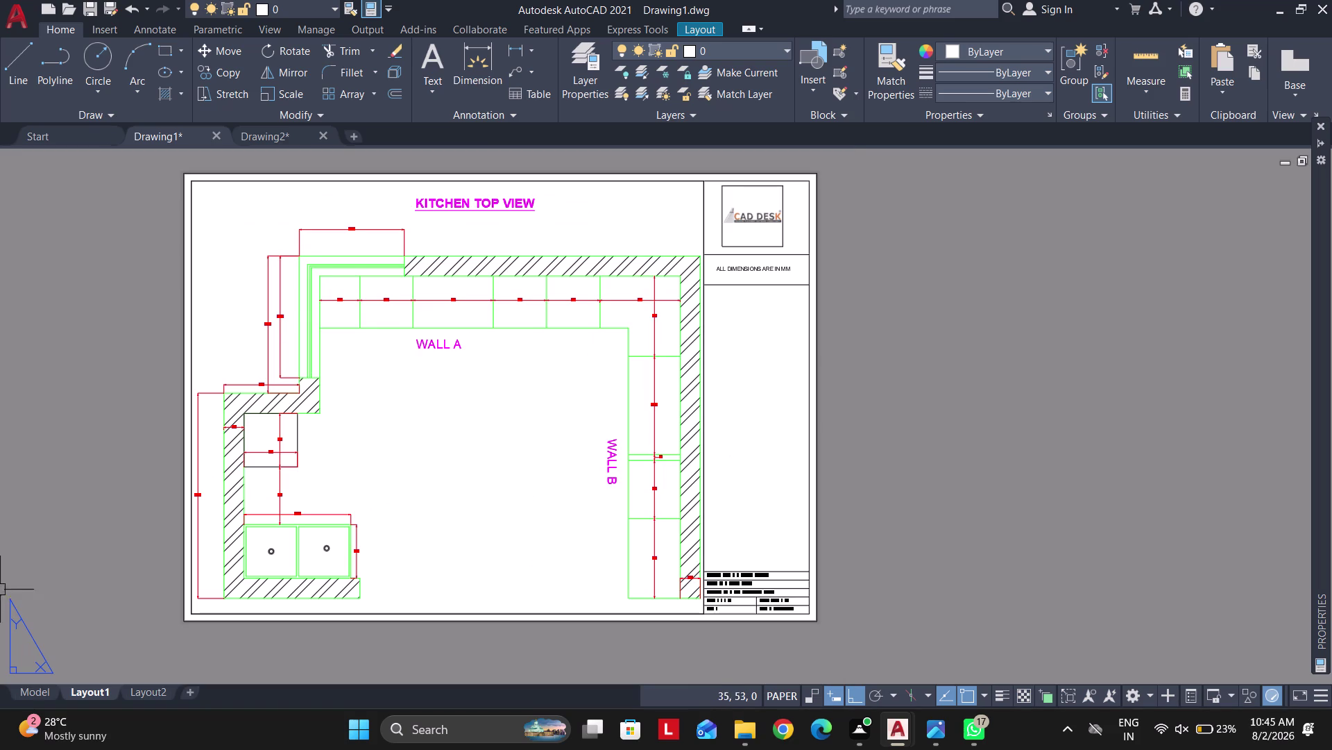
click(27, 692)
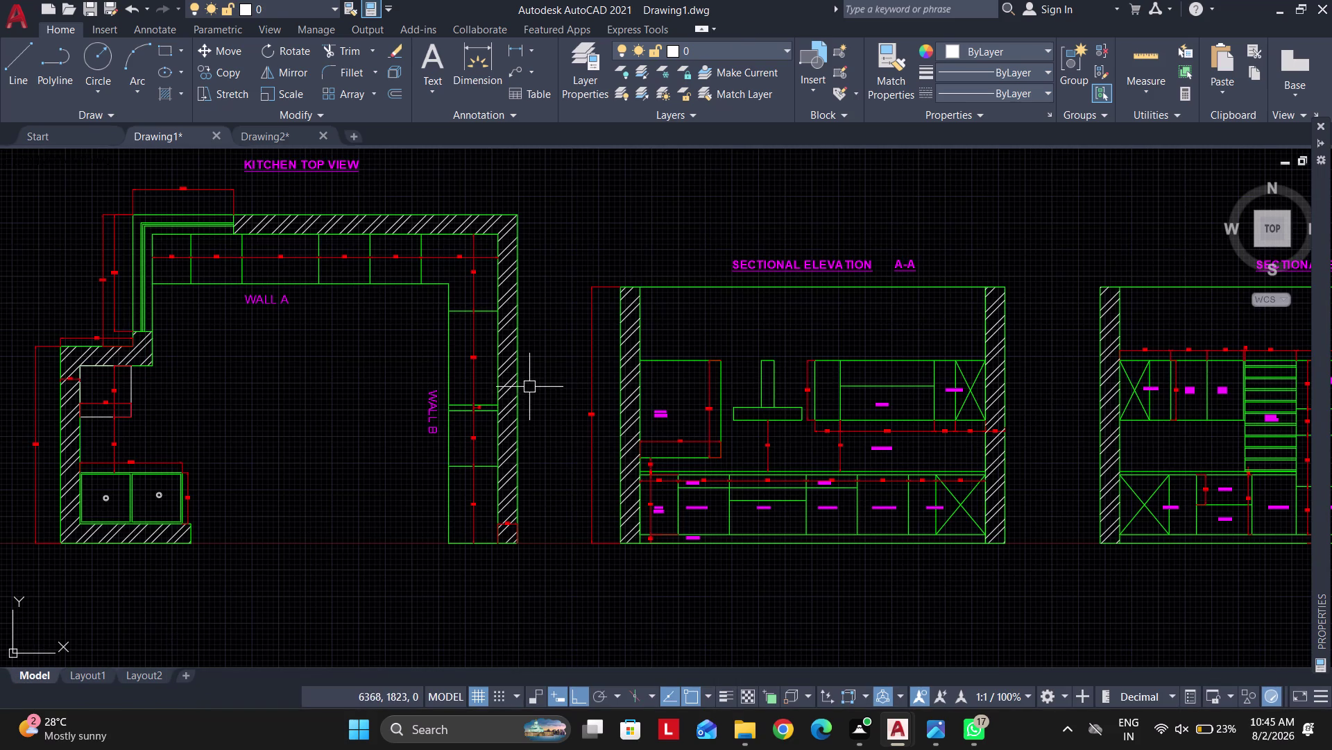
middle_drag(537, 387, 704, 434)
middle_drag(502, 398, 552, 334)
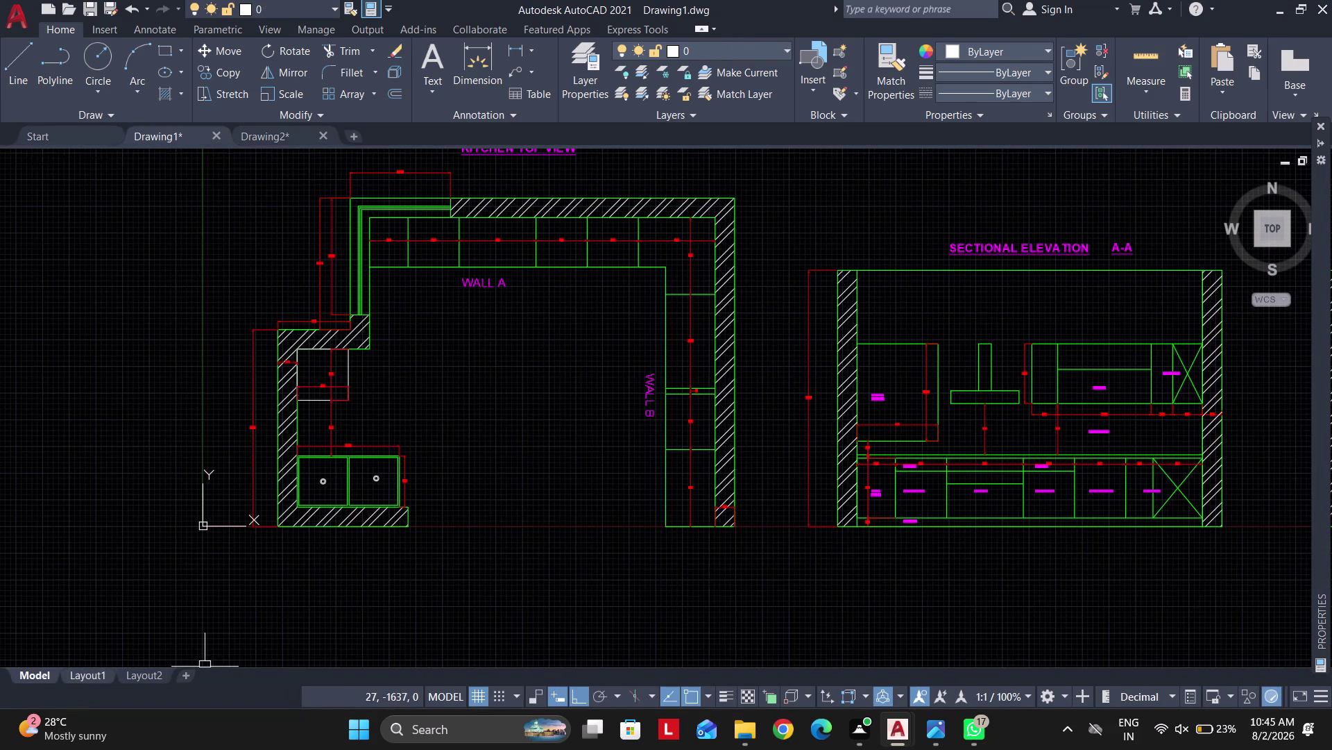
click(92, 672)
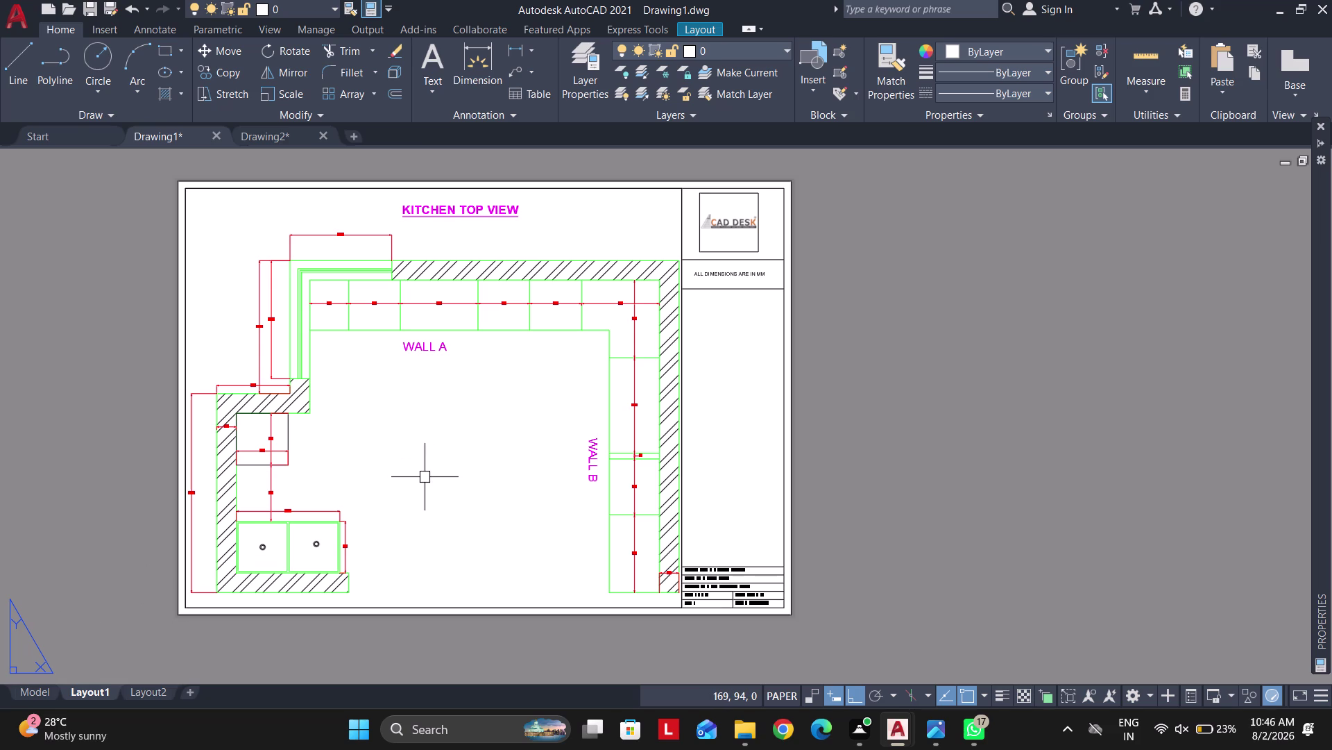
key(ctrl+p)
click(571, 405)
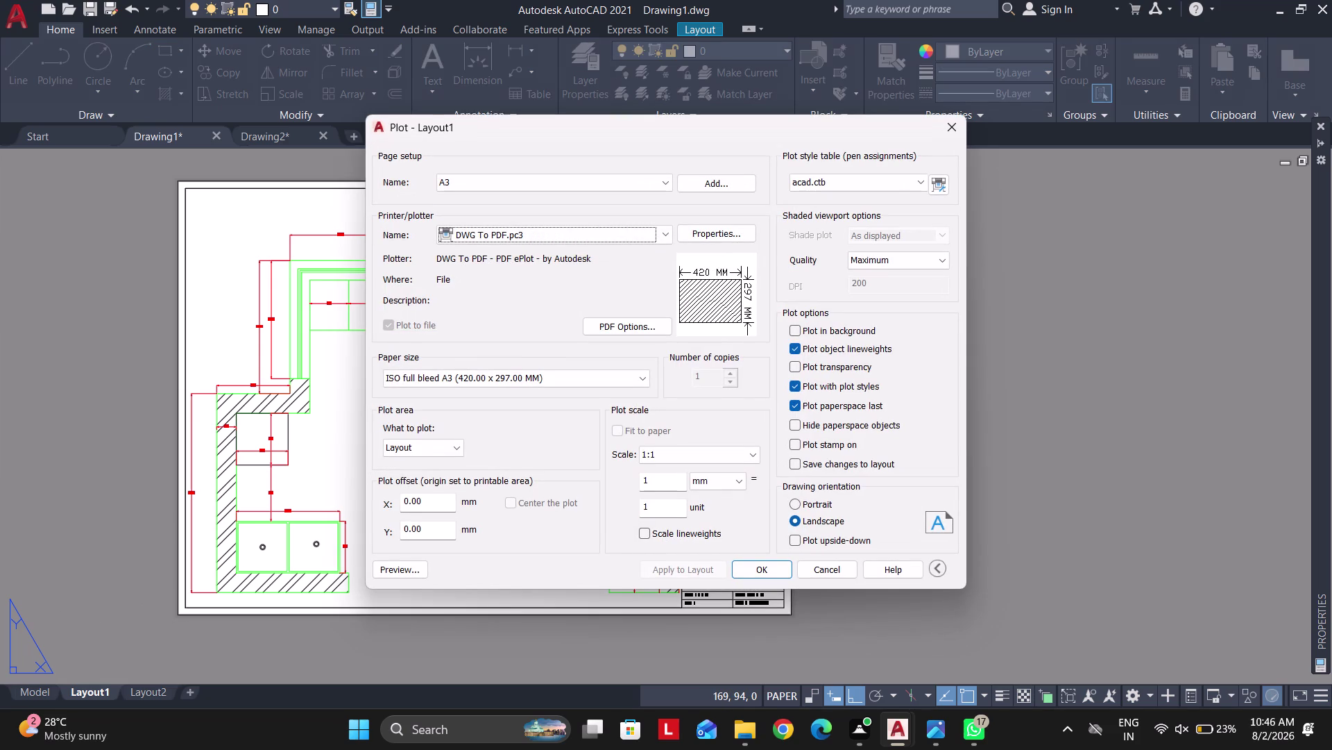
Plot the layout to the Desktop as PDF 'KIT LAYOUT TOP VIEW'.
click(771, 566)
click(563, 172)
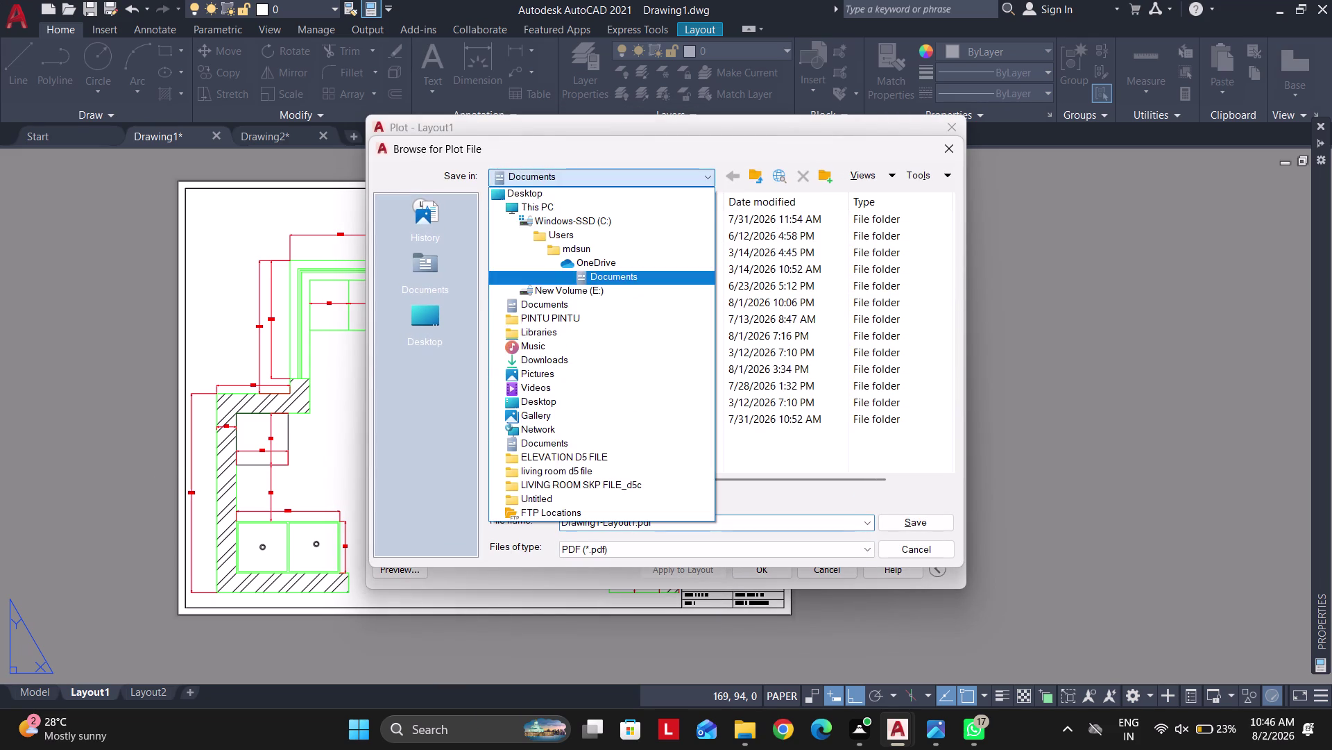
click(555, 199)
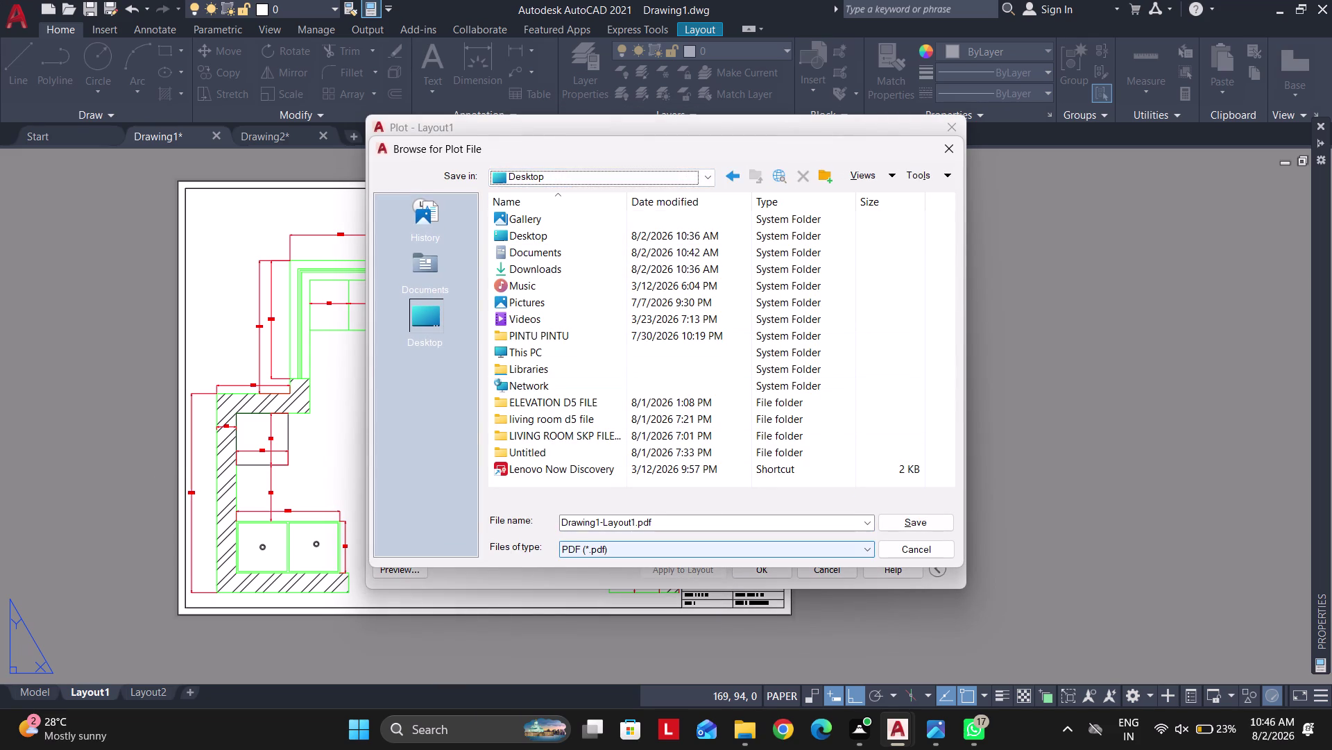
click(675, 522)
text(KI)
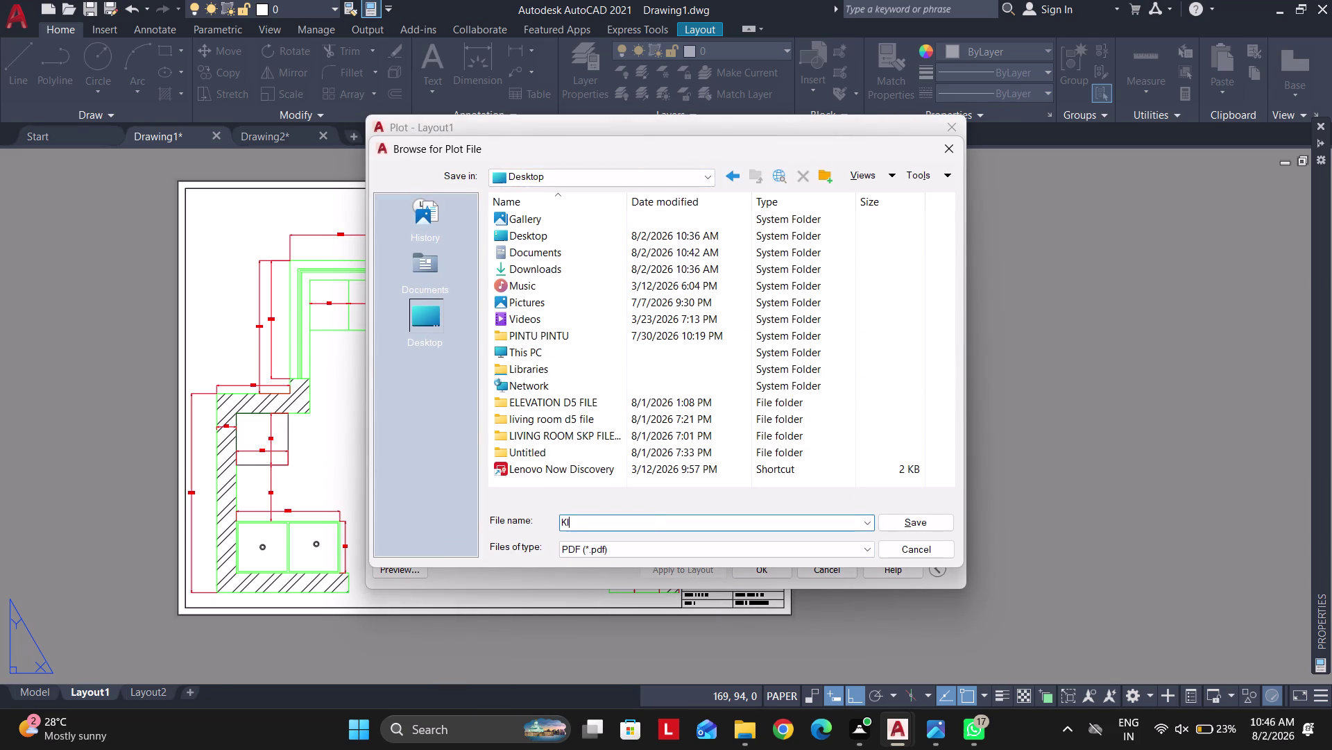
text(T LAYO)
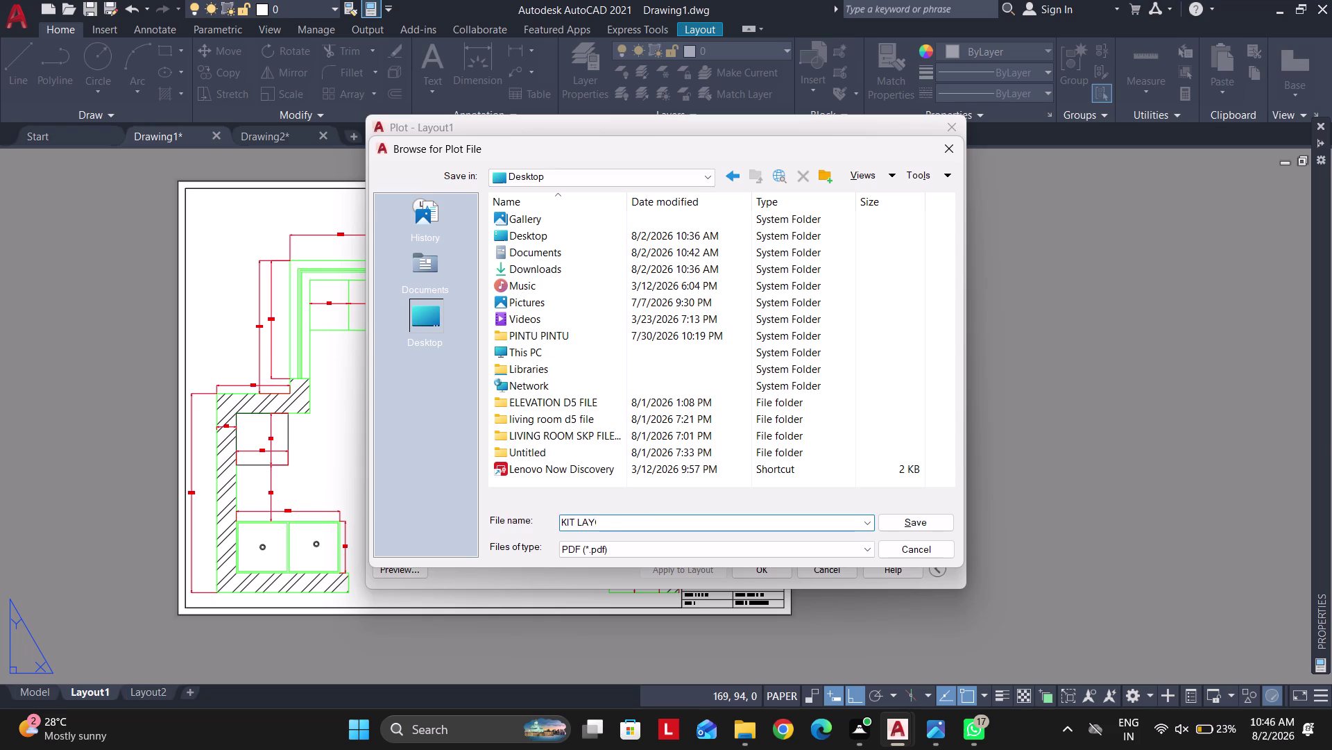
text(UT 1)
key(BackSpace)
text(TOP VI)
text(EW)
key(Return)
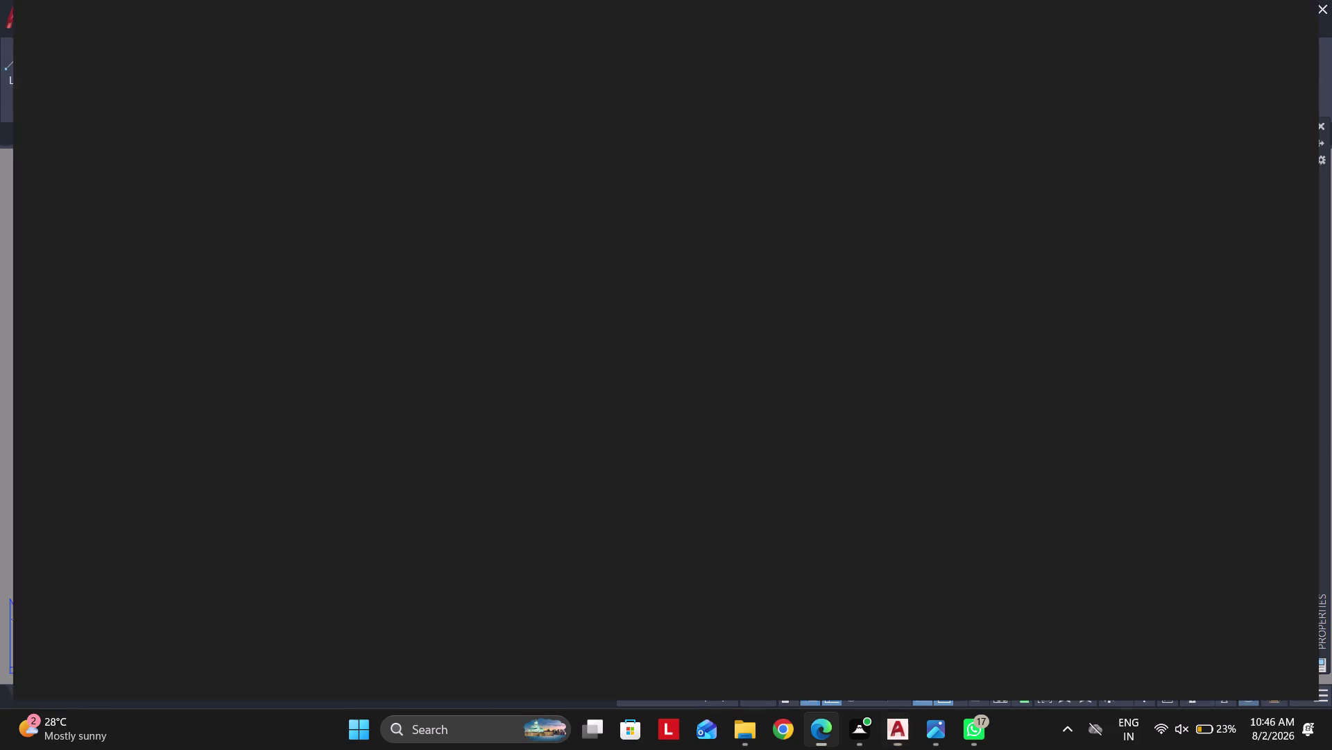
Scroll through the KIT LAYOUT TOP VIEW PDF in Edge, then close Edge.
scroll(down, 3)
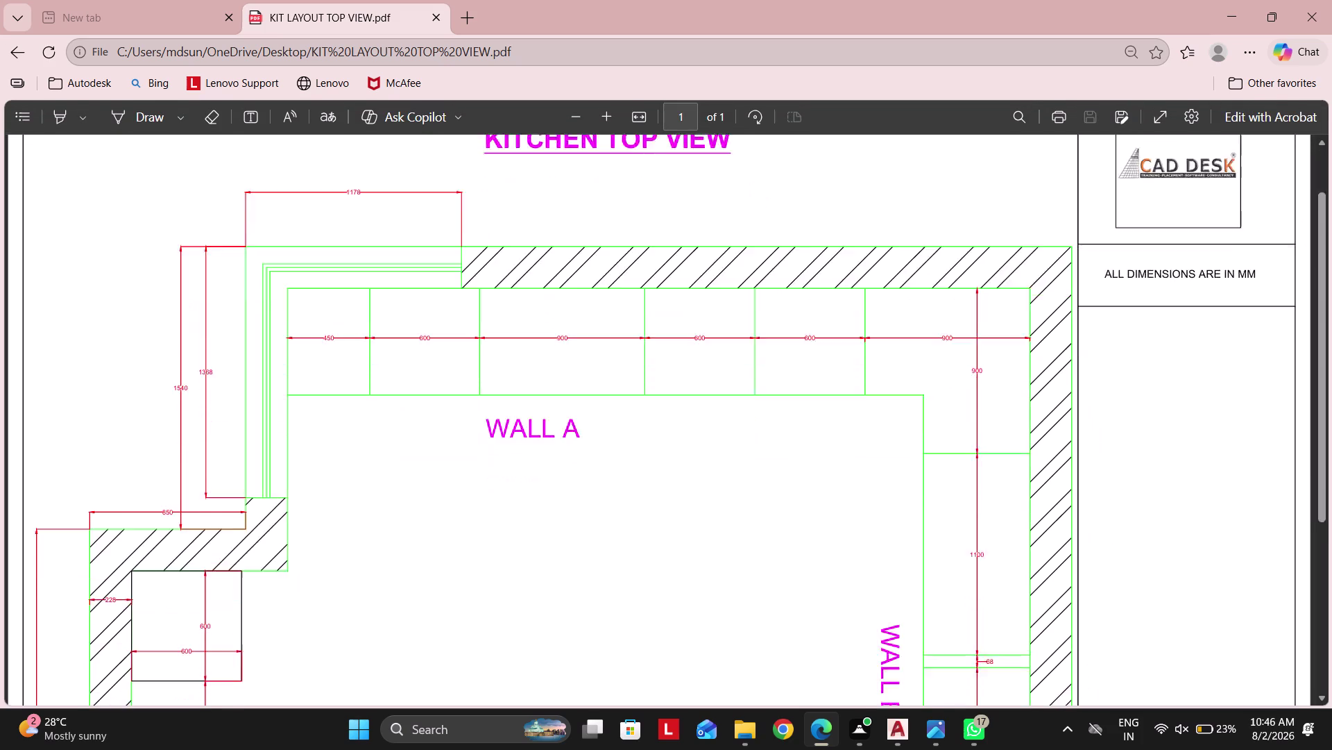
scroll(down, 3)
scroll(down, 3)
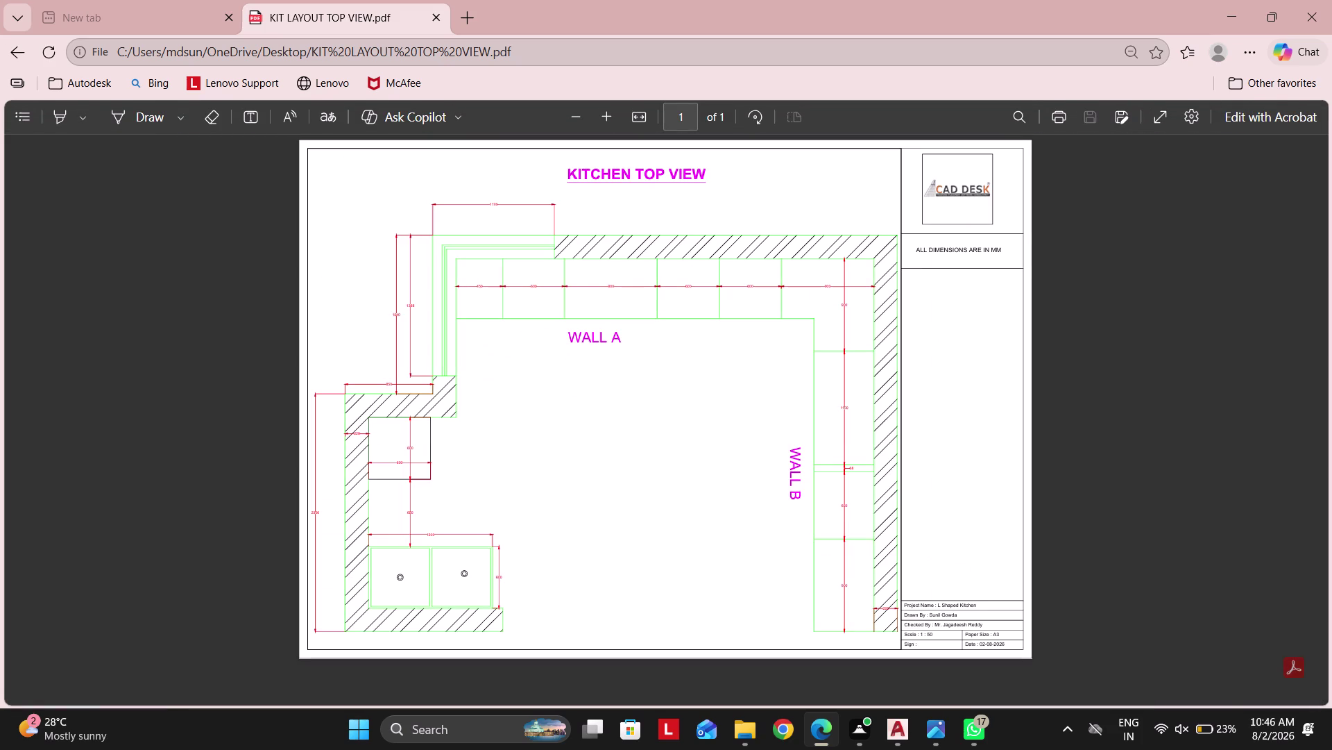
scroll(up, 3)
scroll(down, 3)
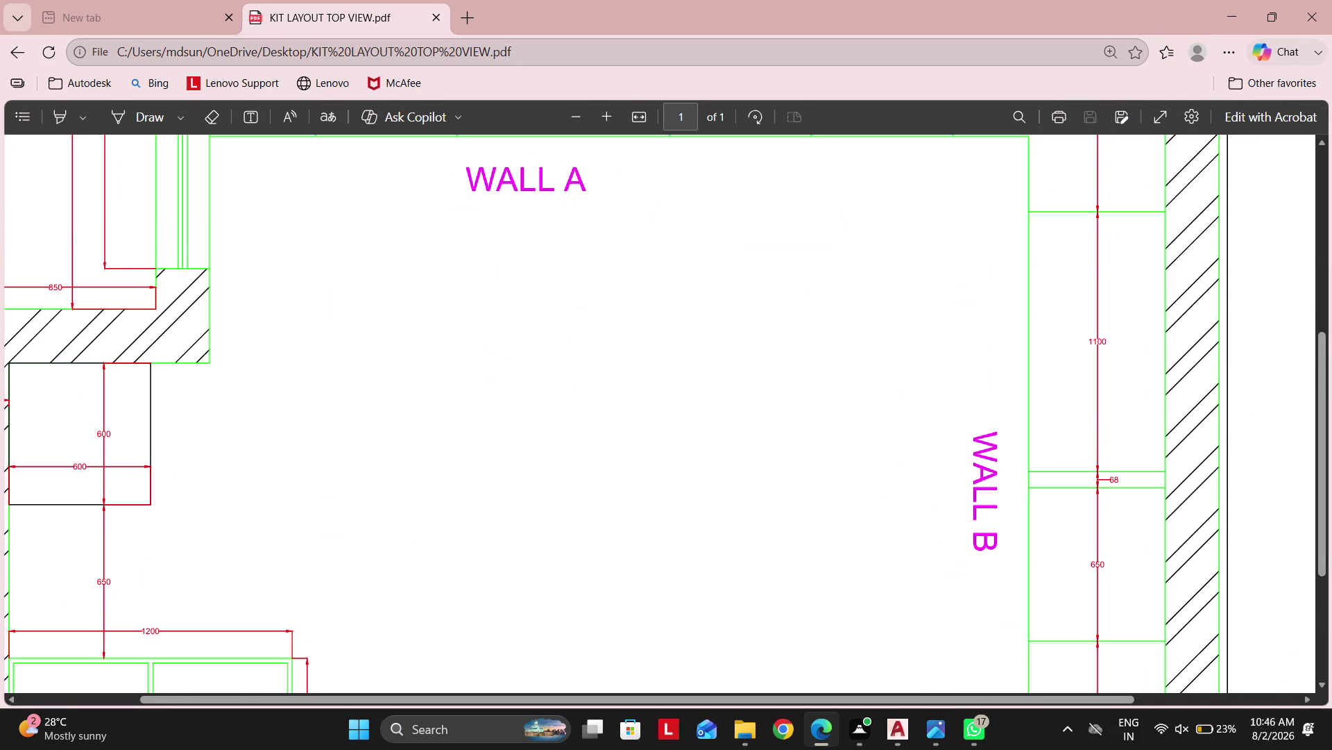
scroll(up, 3)
scroll(down, 3)
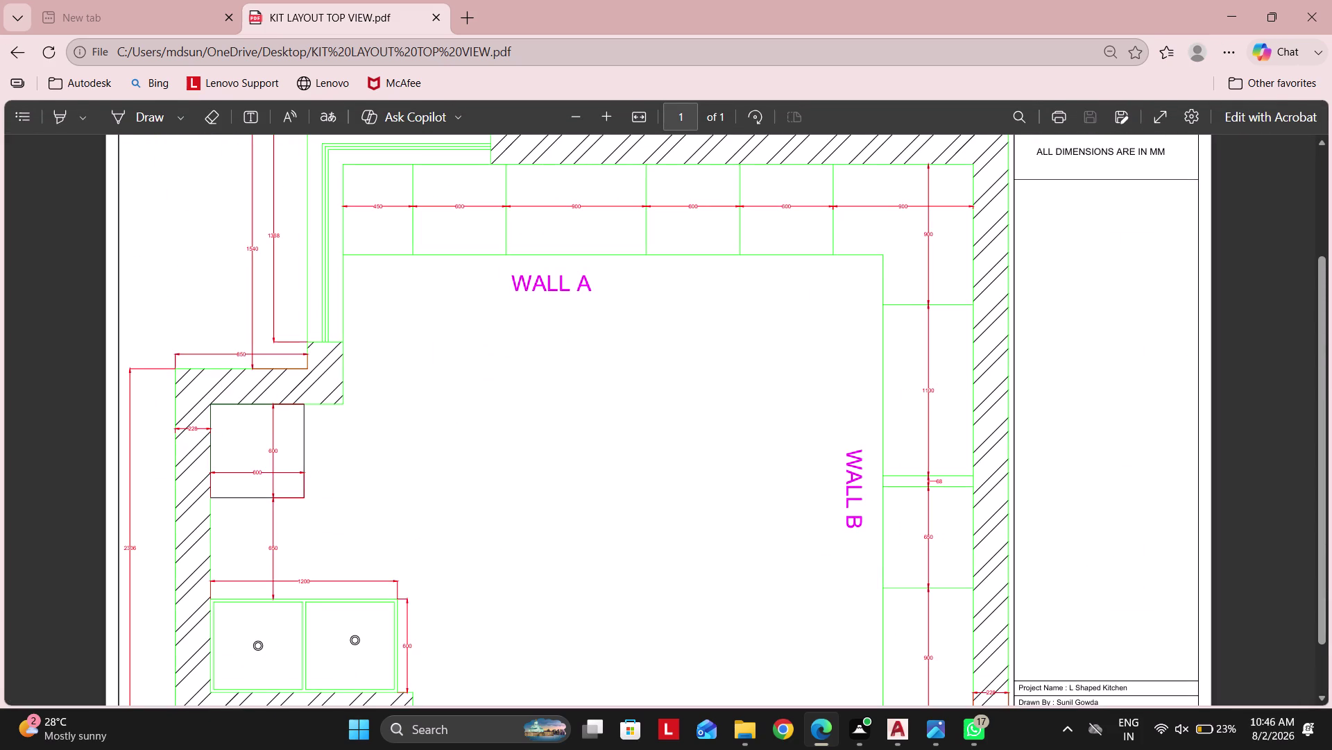
click(1331, 0)
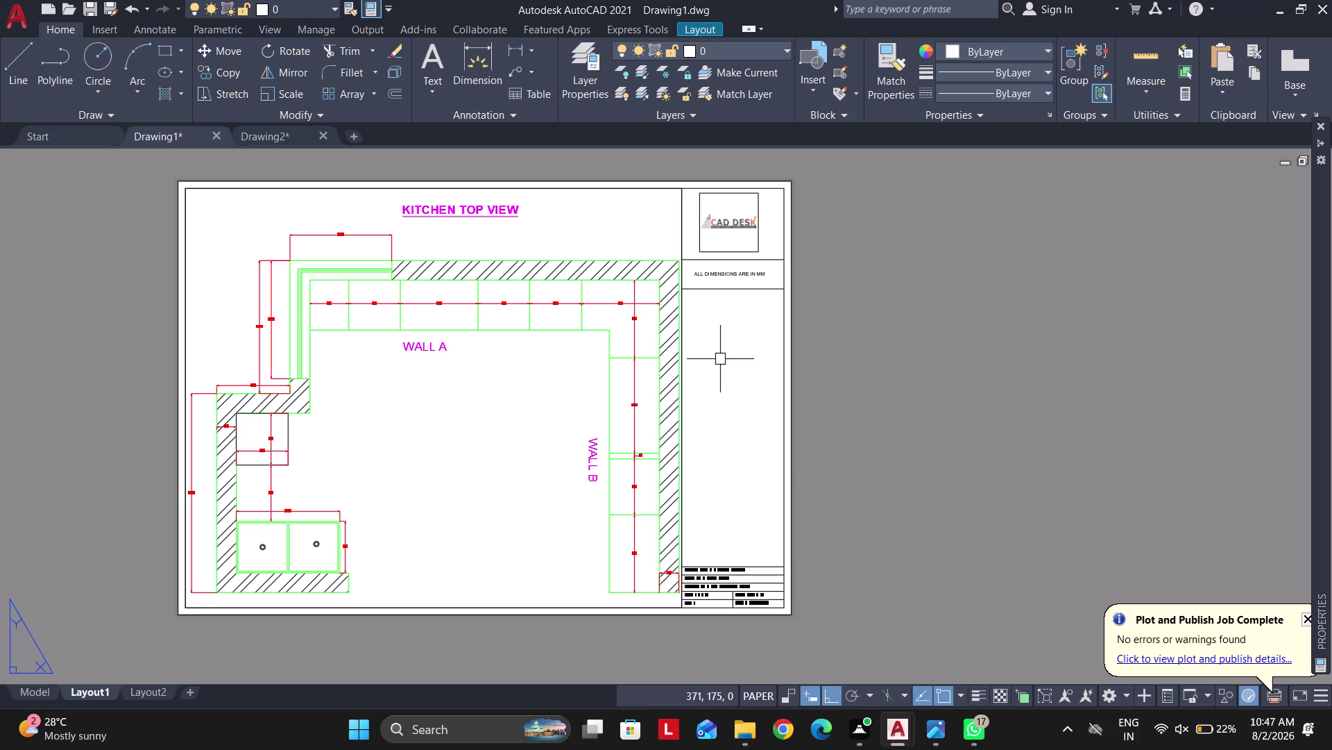
Switch to model space and select one of the Wall A dimensions.
click(32, 687)
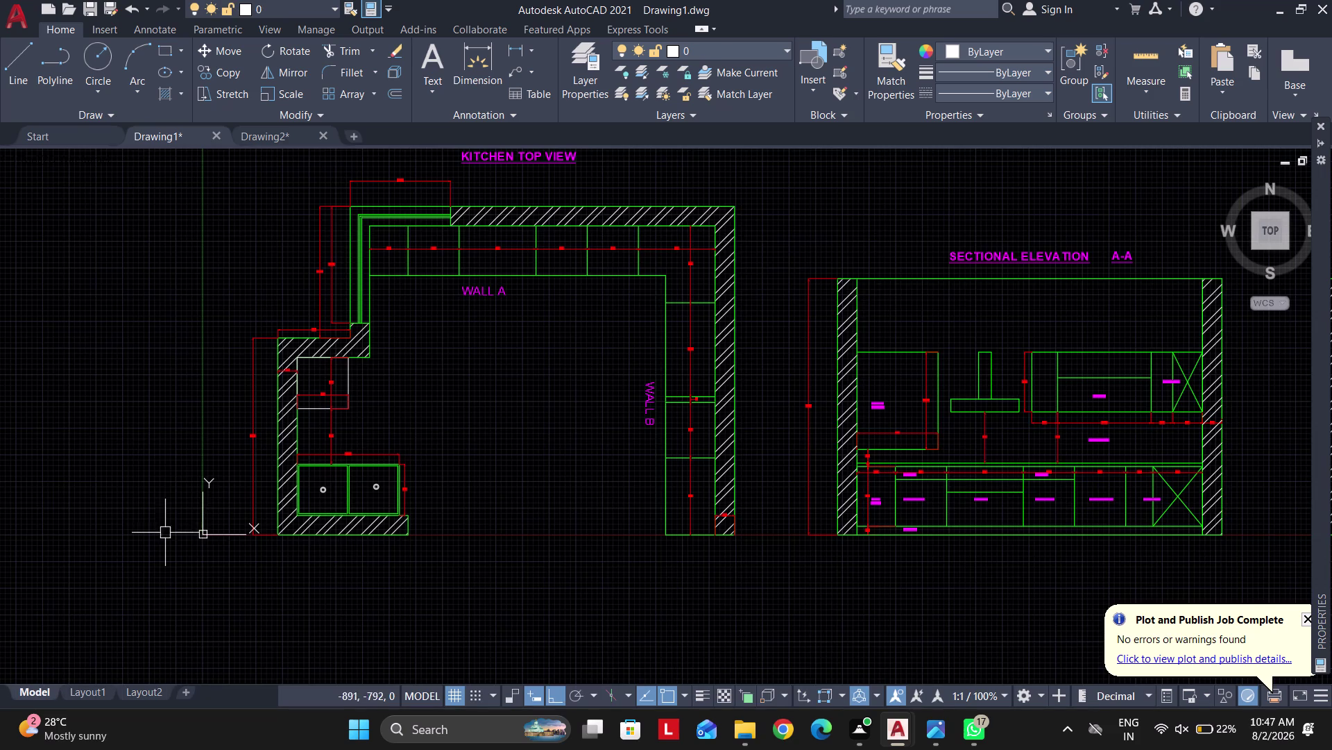
key(Escape)
key(Escape)
scroll(up, 3)
click(705, 299)
click(665, 226)
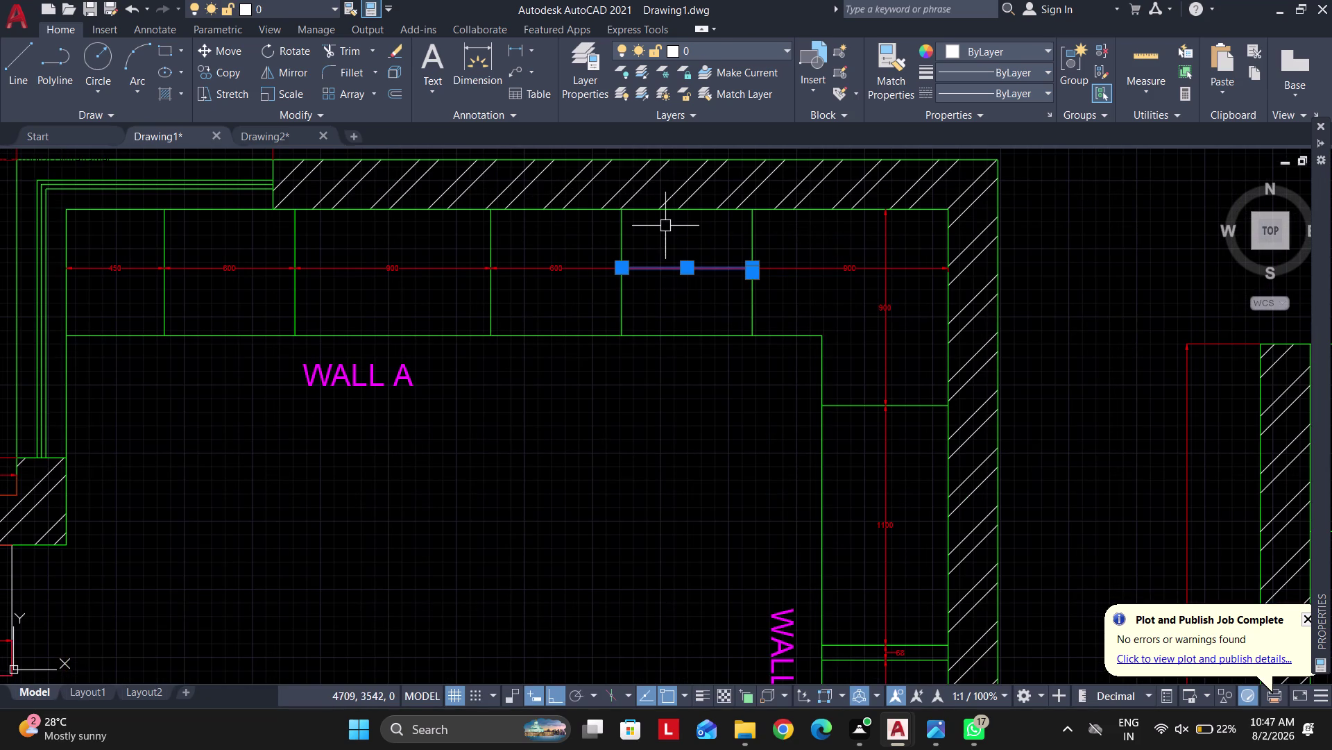
Change the Standard dimension style's arrow size and text height from 25 to 50.
text(D)
key(space)
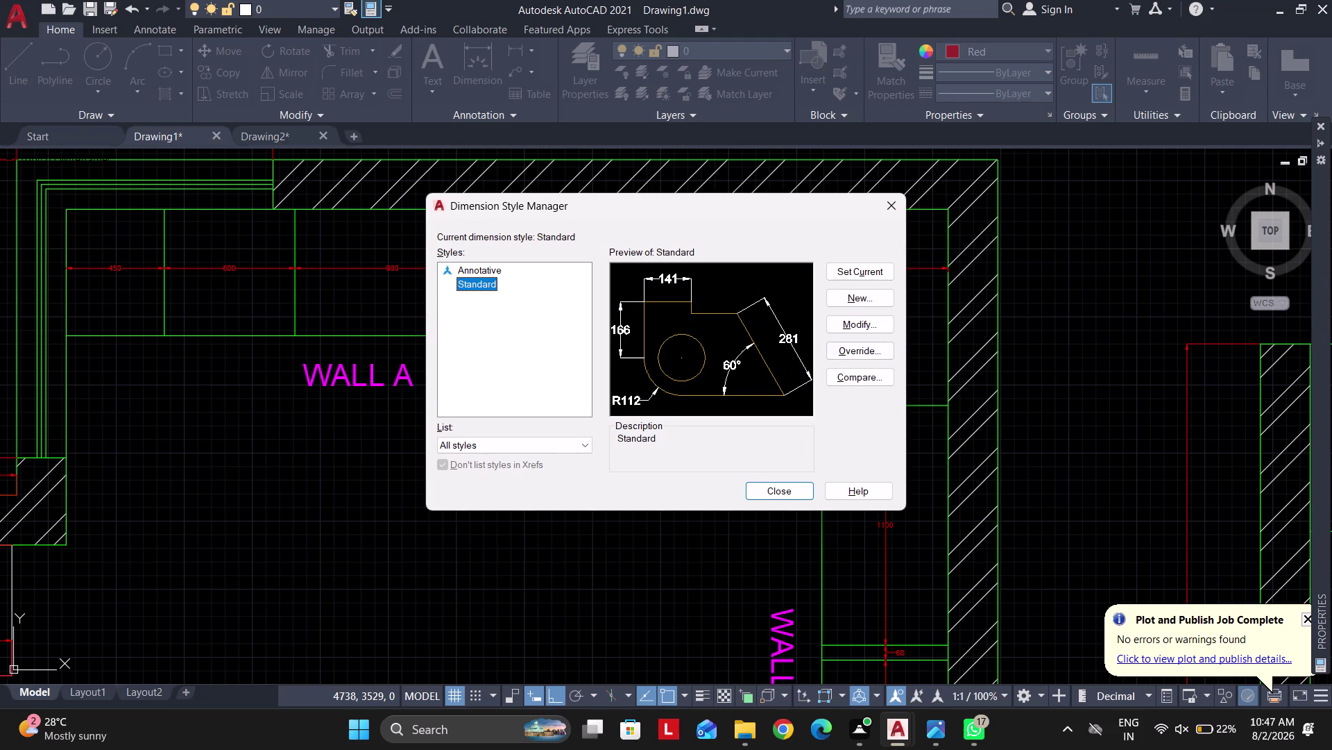
click(852, 321)
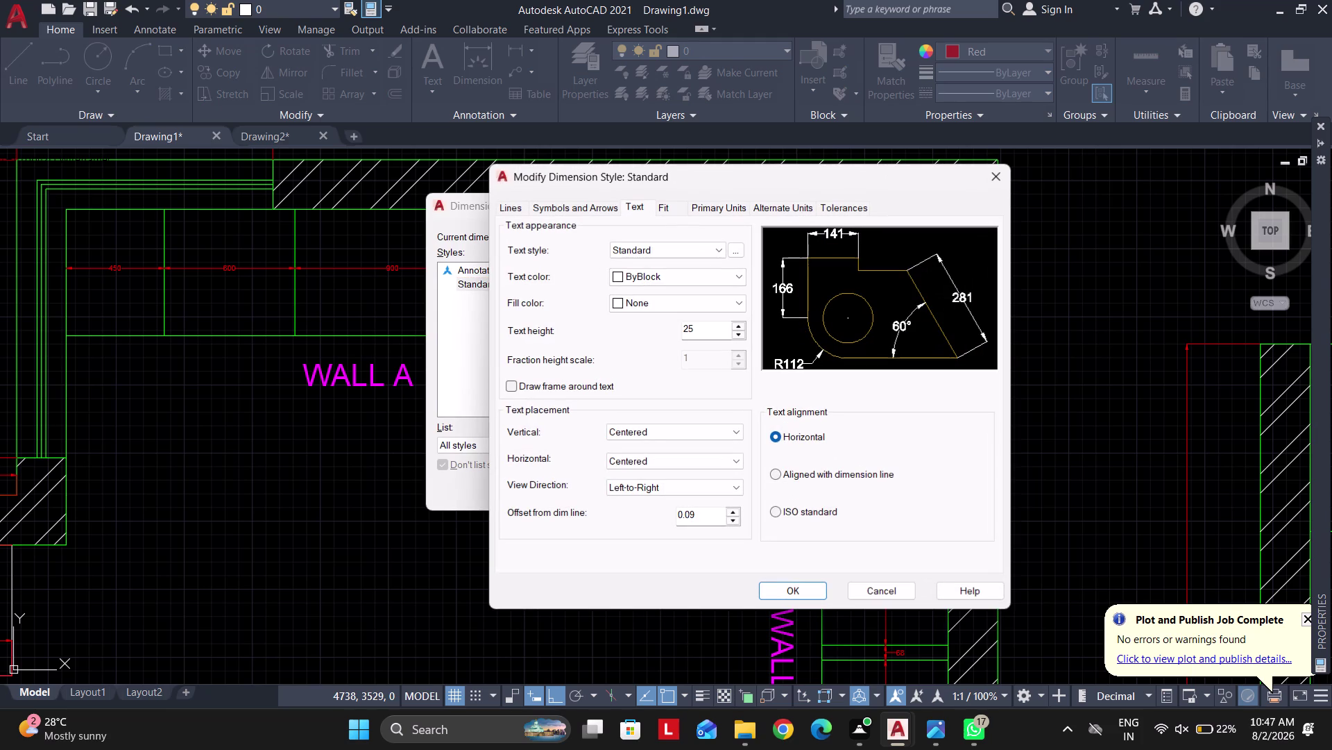
click(589, 202)
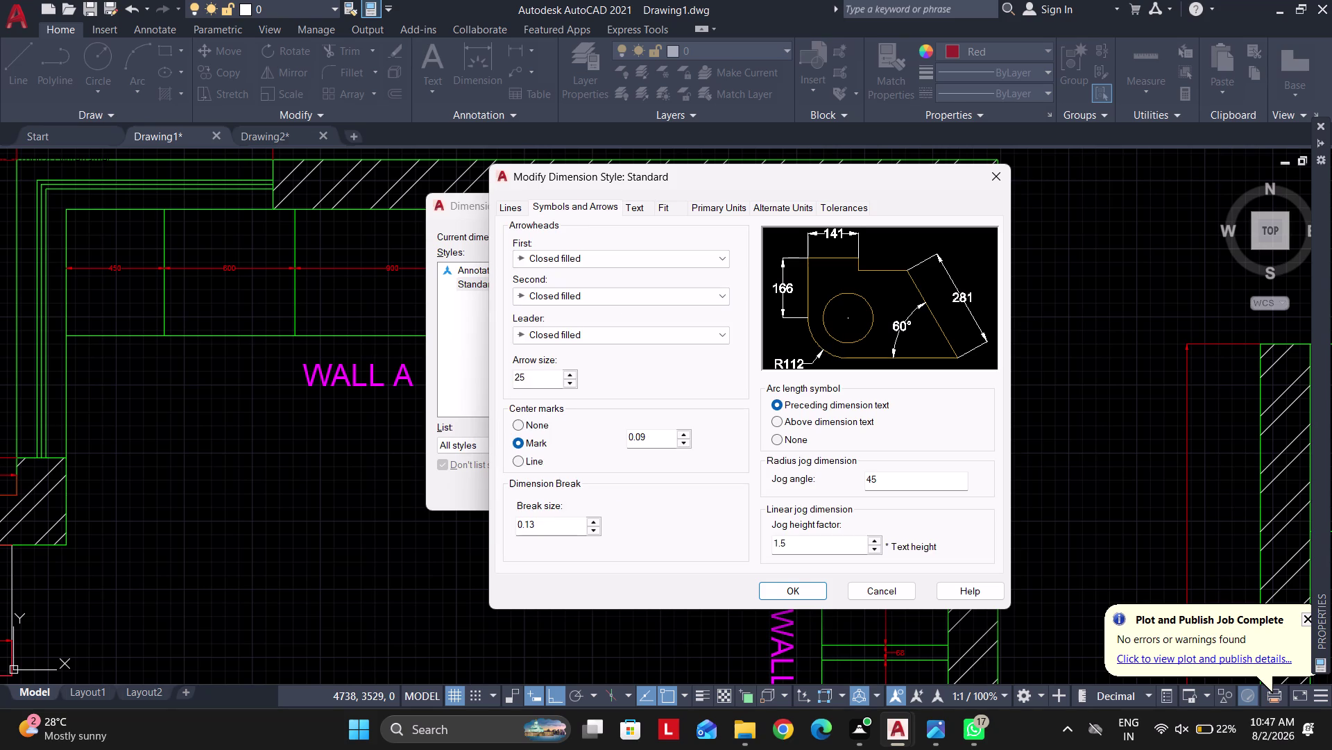
drag(545, 380, 449, 369)
text(50)
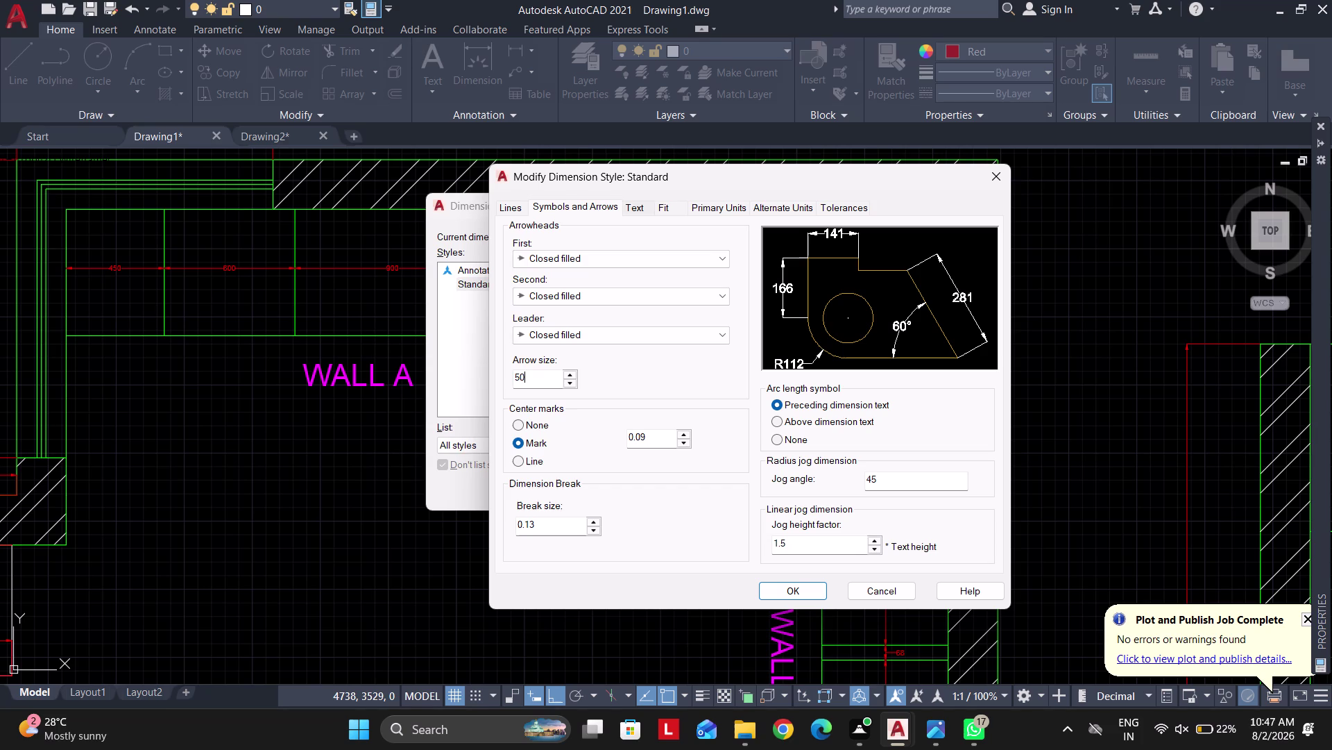
click(639, 212)
drag(706, 330, 609, 324)
text(5)
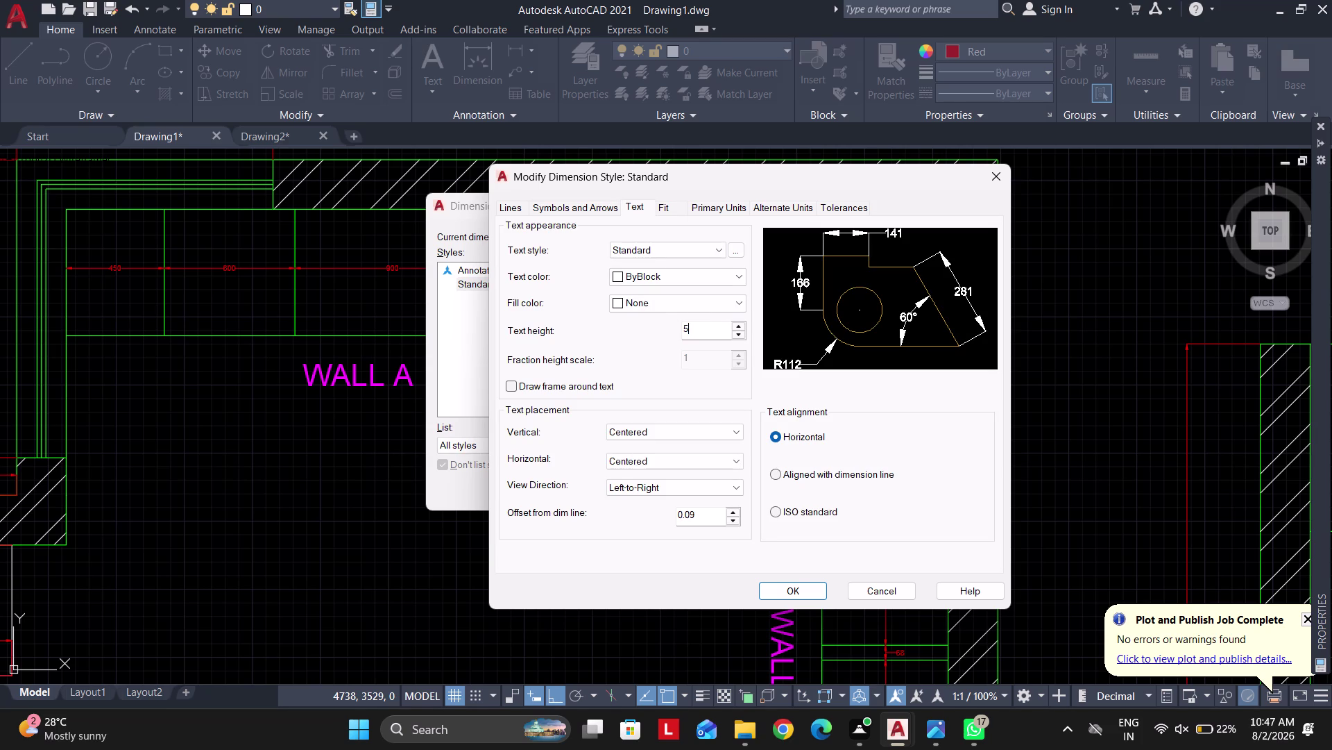
text(0)
click(792, 600)
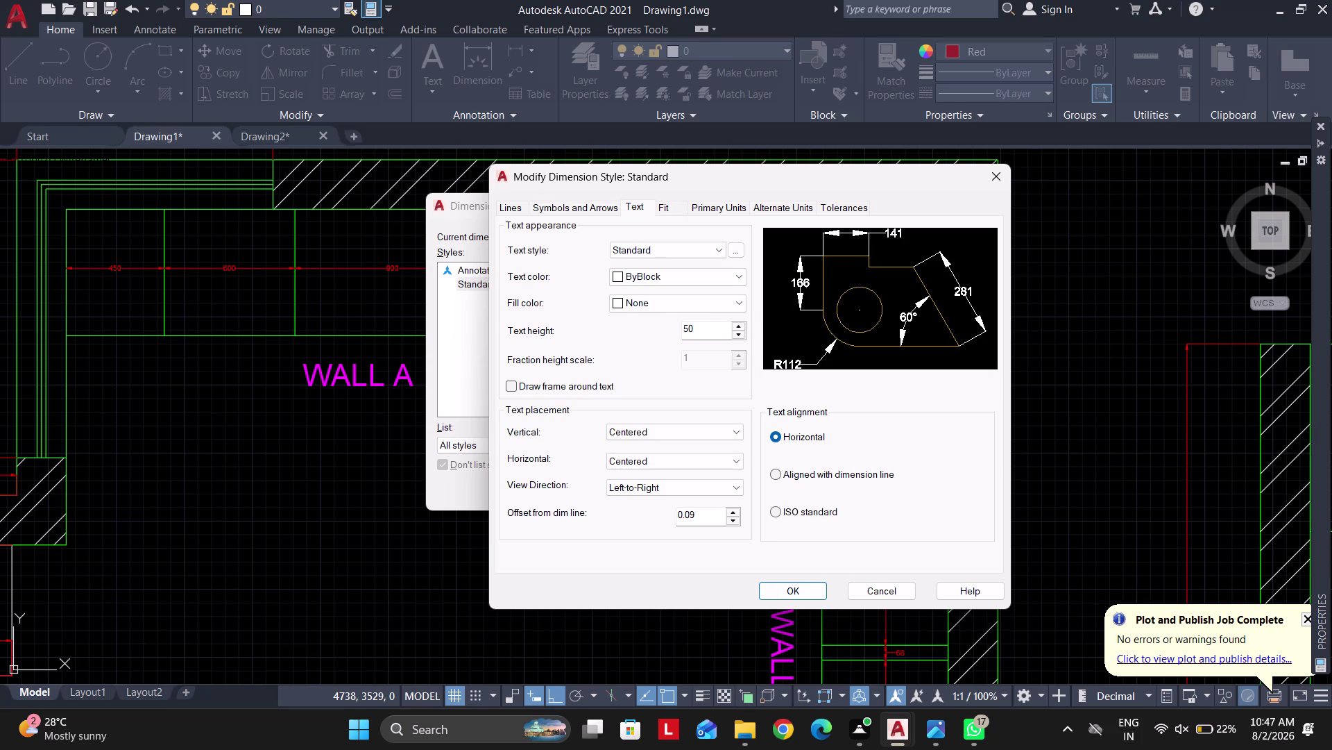
click(801, 586)
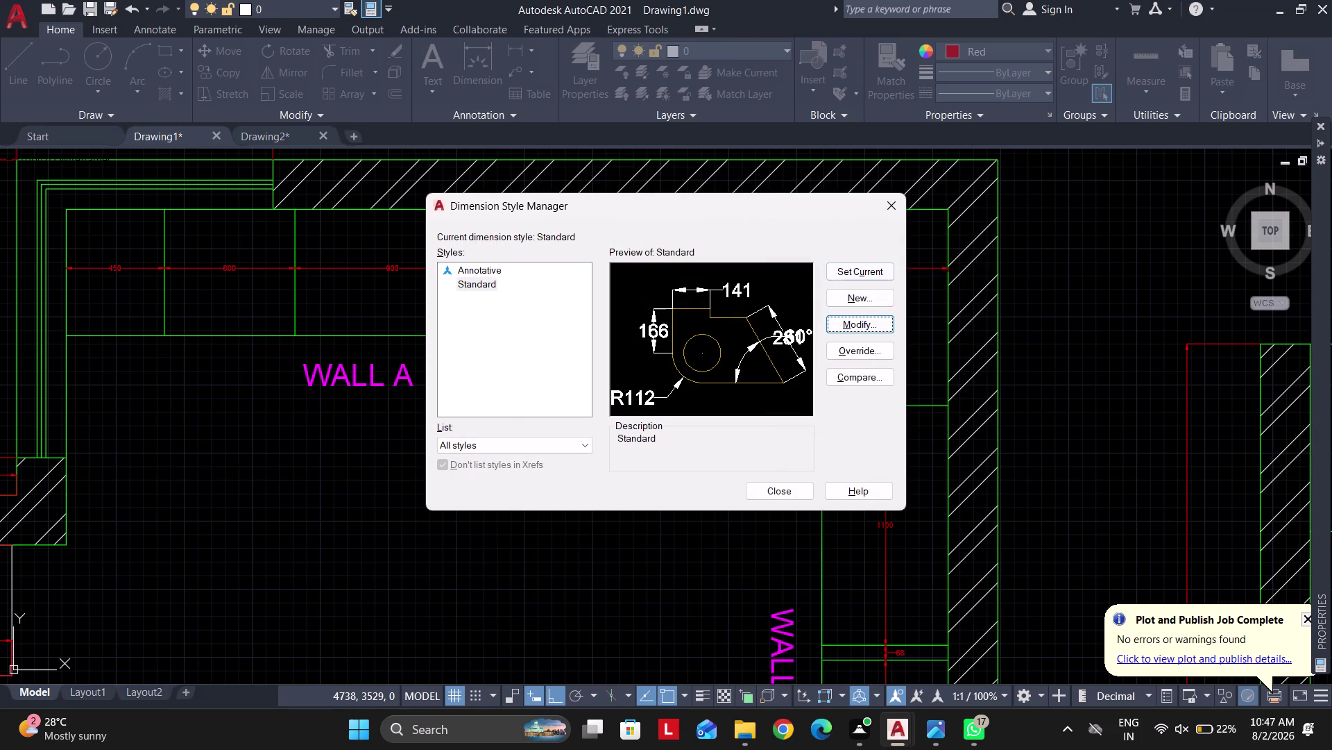
click(850, 284)
click(850, 270)
click(780, 486)
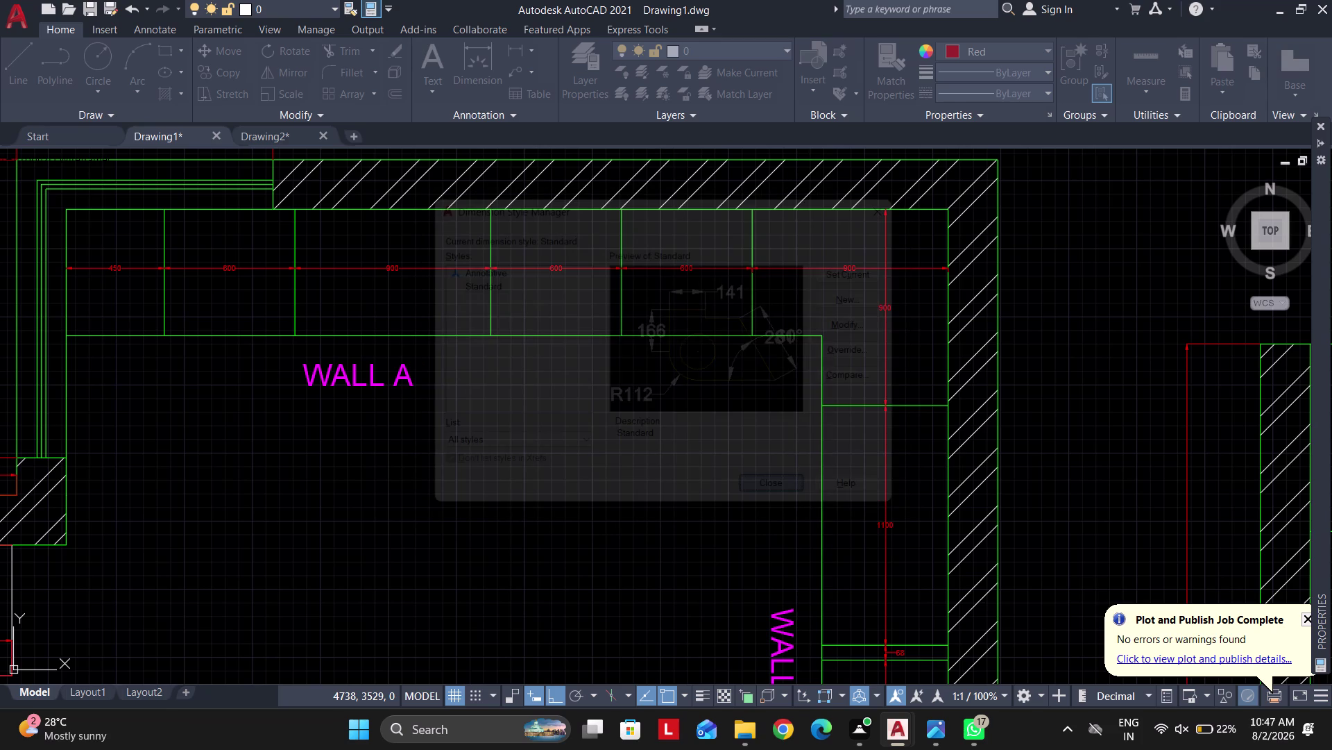
scroll(down, 3)
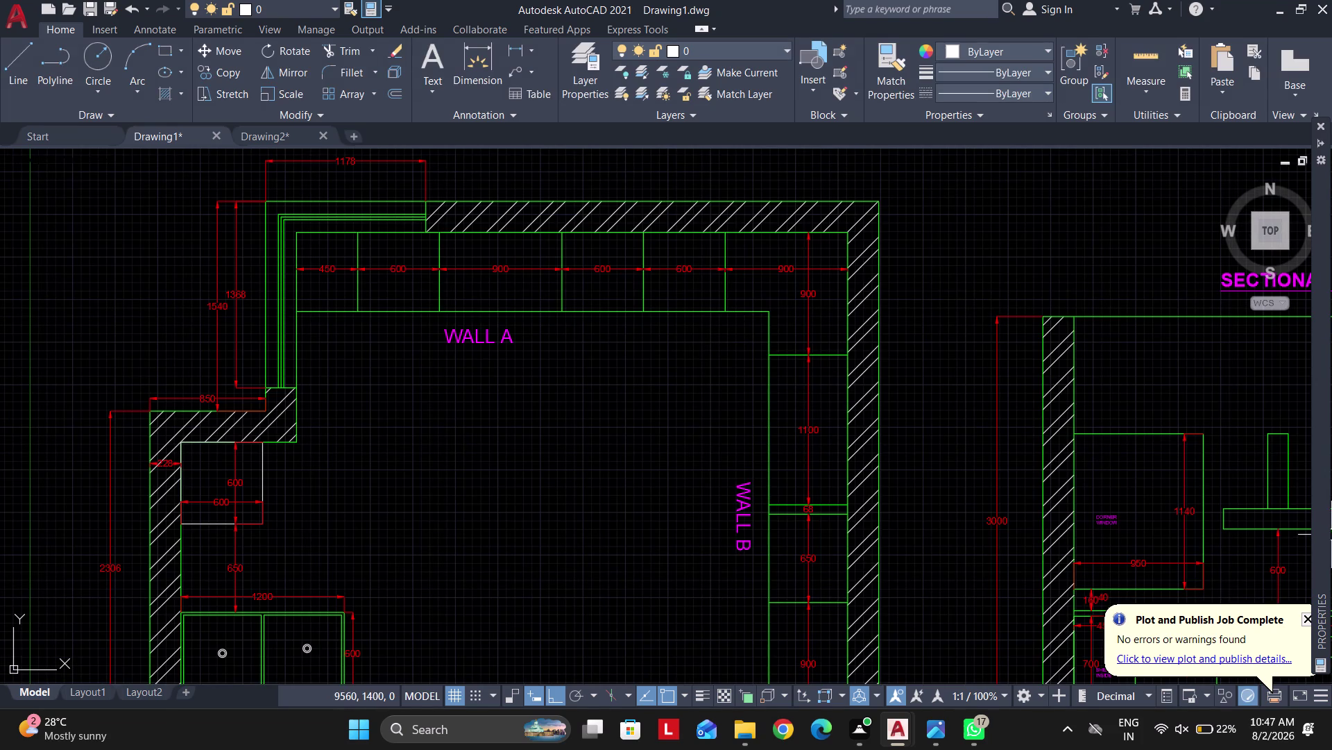
Pan across the elevations, select an elevation dimension and press Delete.
click(1308, 614)
scroll(down, 3)
middle_drag(860, 495, 636, 405)
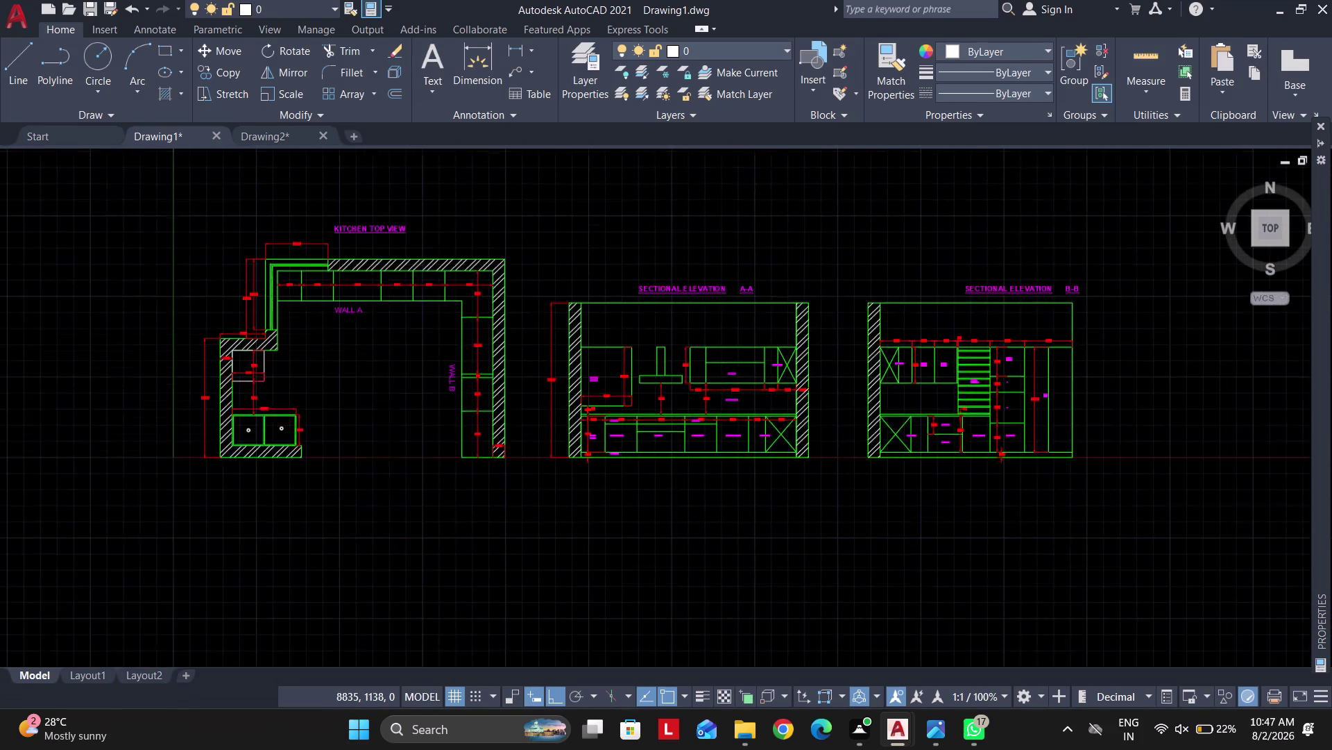
key(Escape)
scroll(up, 3)
key(Escape)
scroll(up, 3)
scroll(up, 3)
scroll(up, 3)
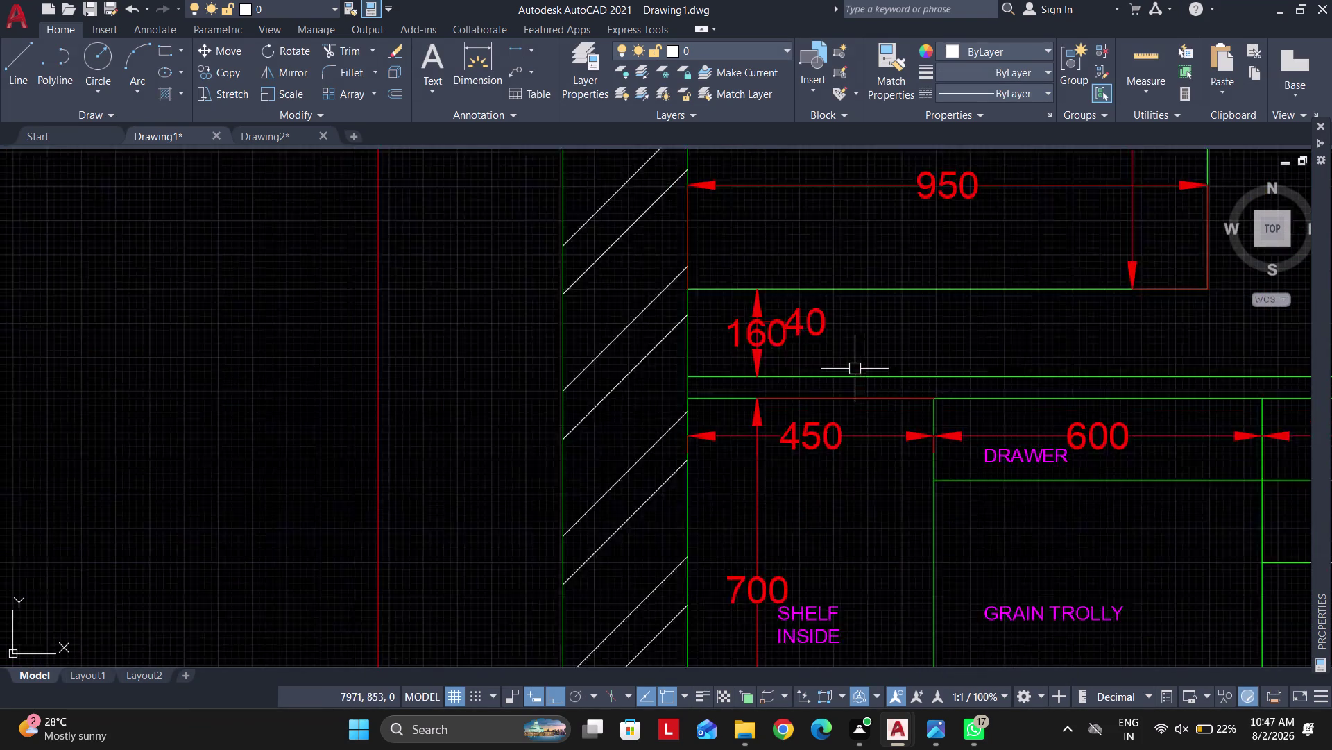
click(773, 302)
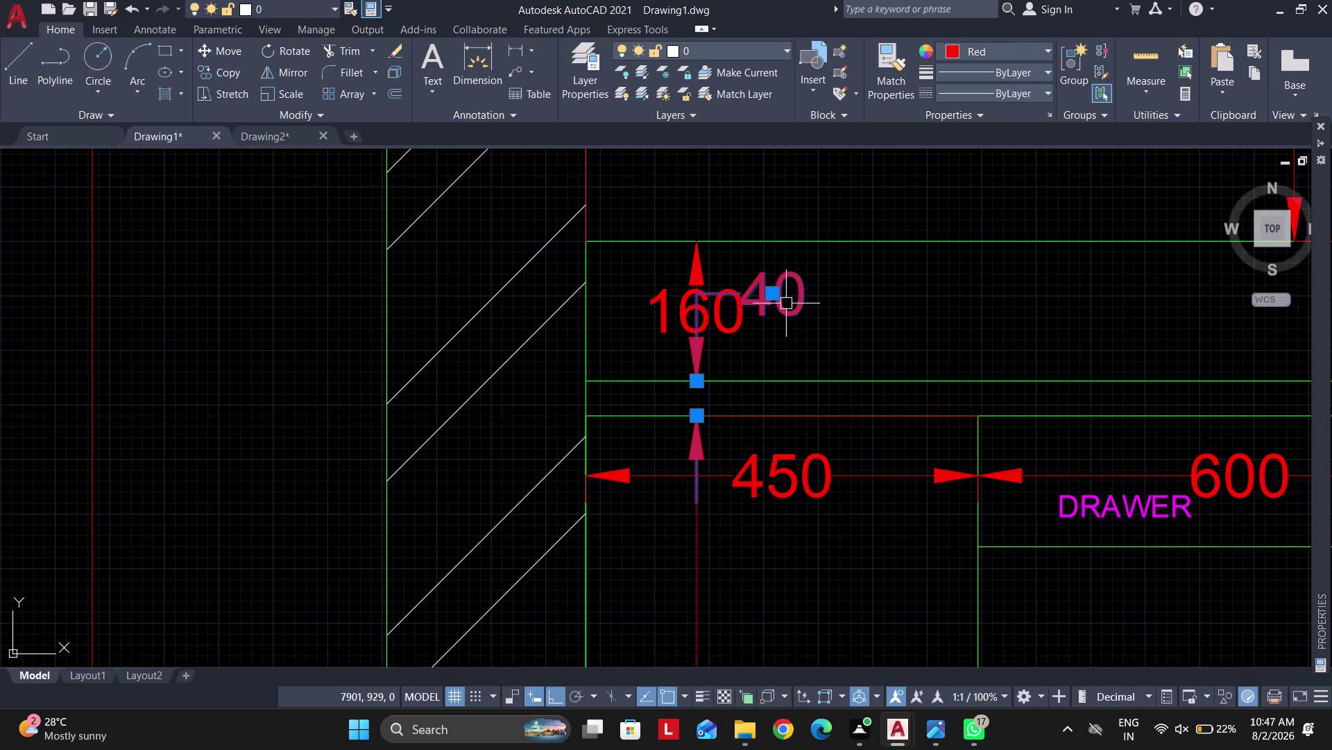
key(Delete)
scroll(down, 3)
middle_drag(717, 363, 524, 350)
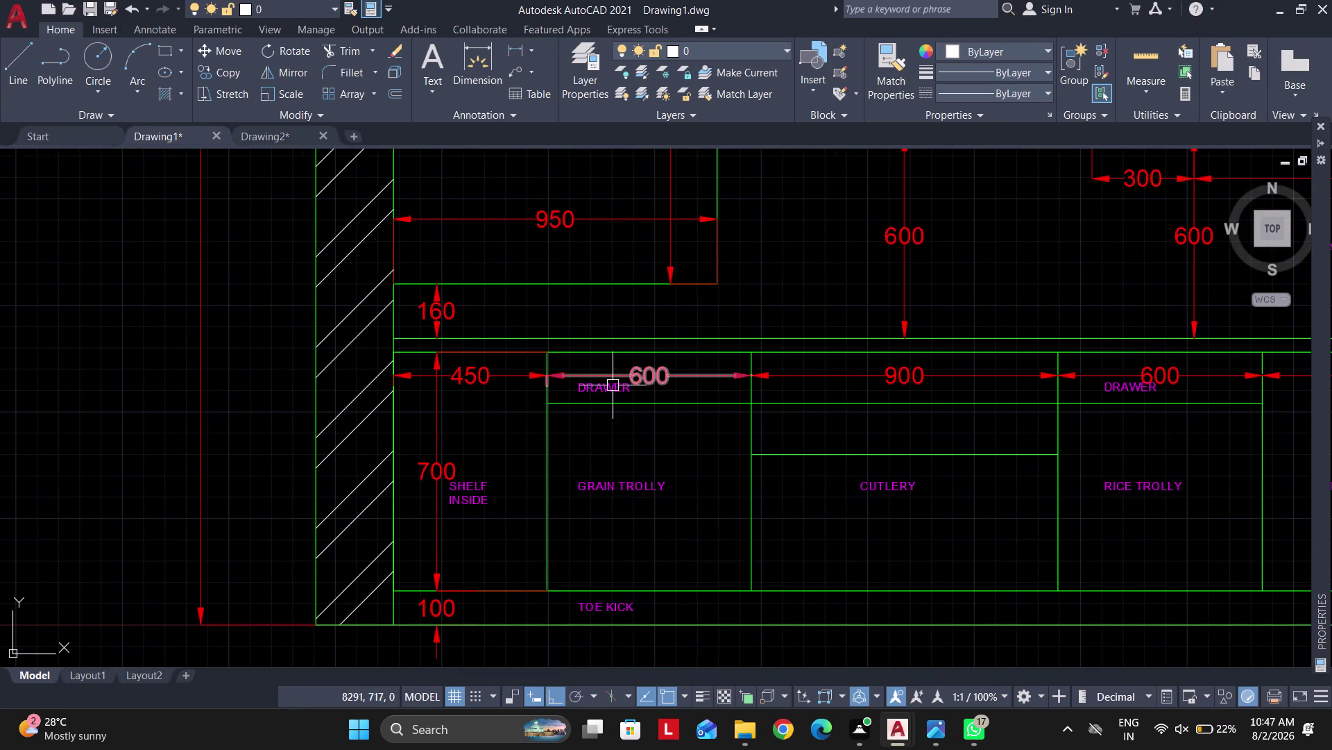
scroll(down, 3)
scroll(up, 3)
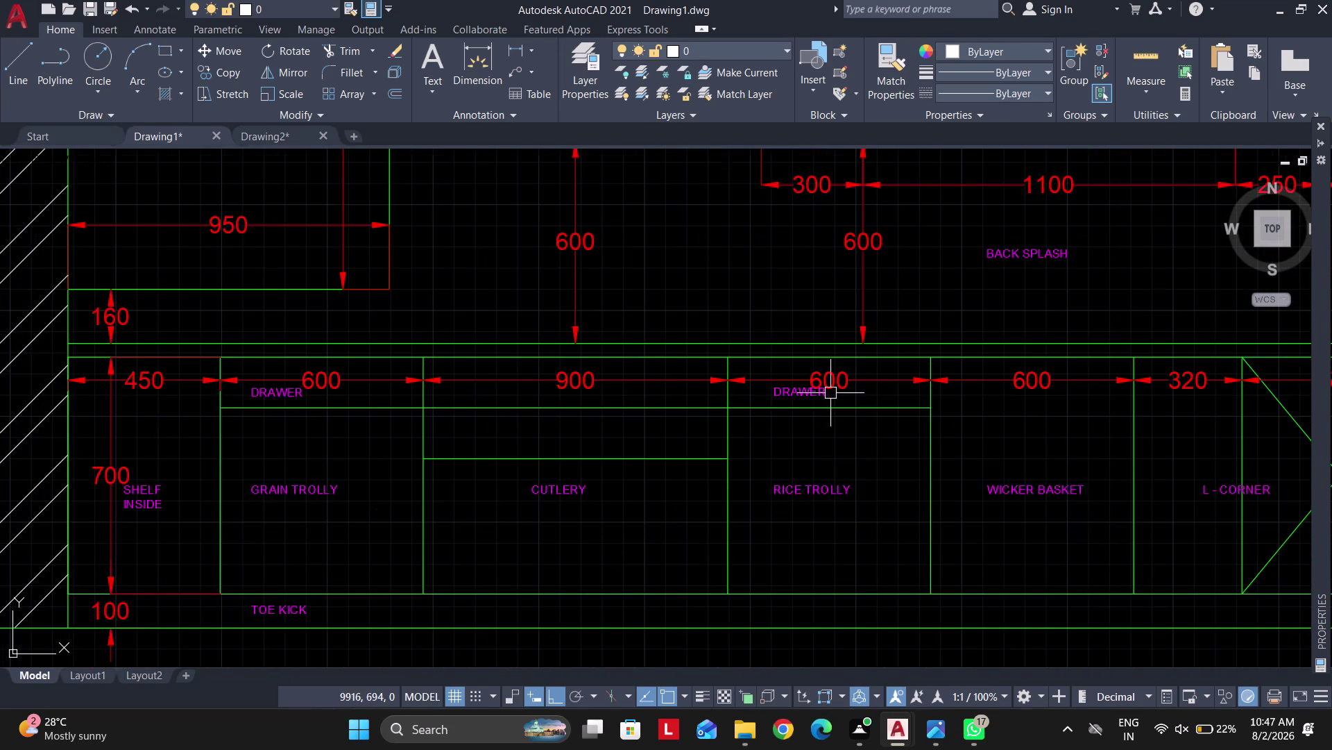
Set the Standard dimension style's arrow size and text height to 30.
text(D)
key(space)
click(859, 321)
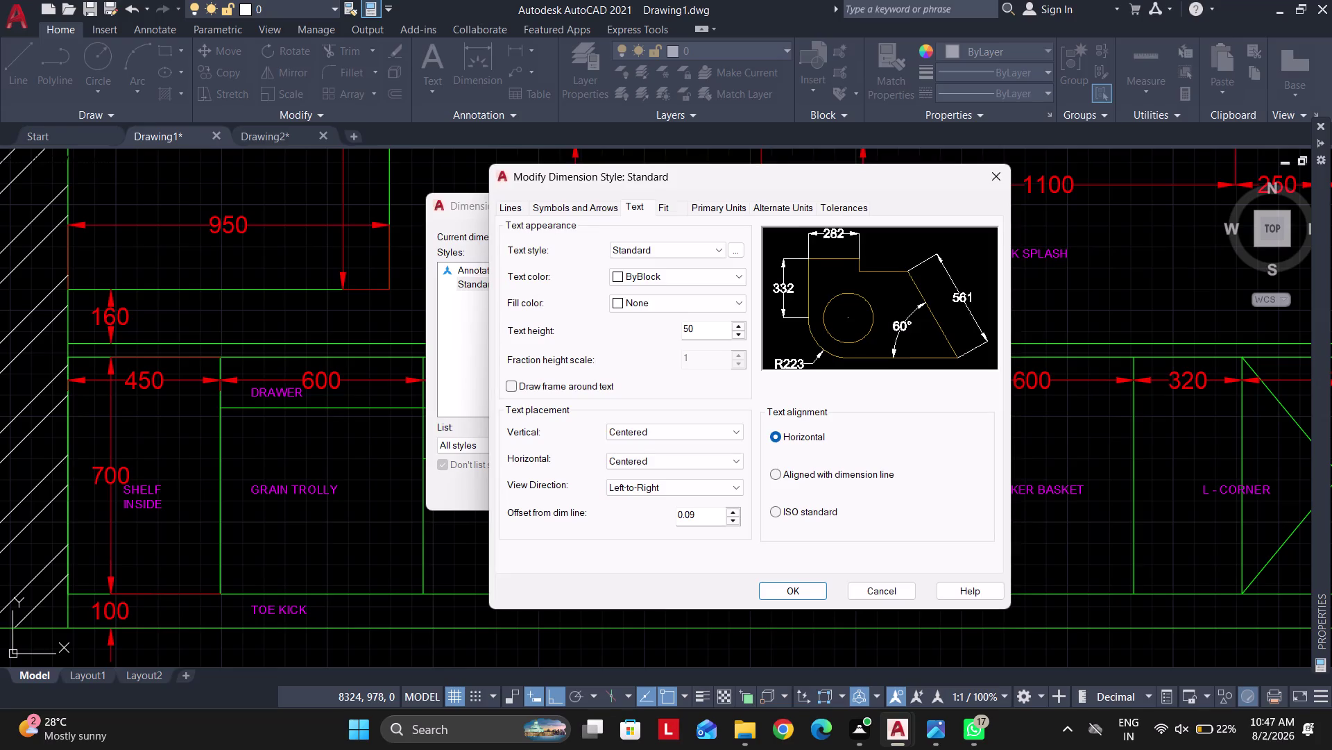
click(565, 210)
drag(552, 379, 280, 365)
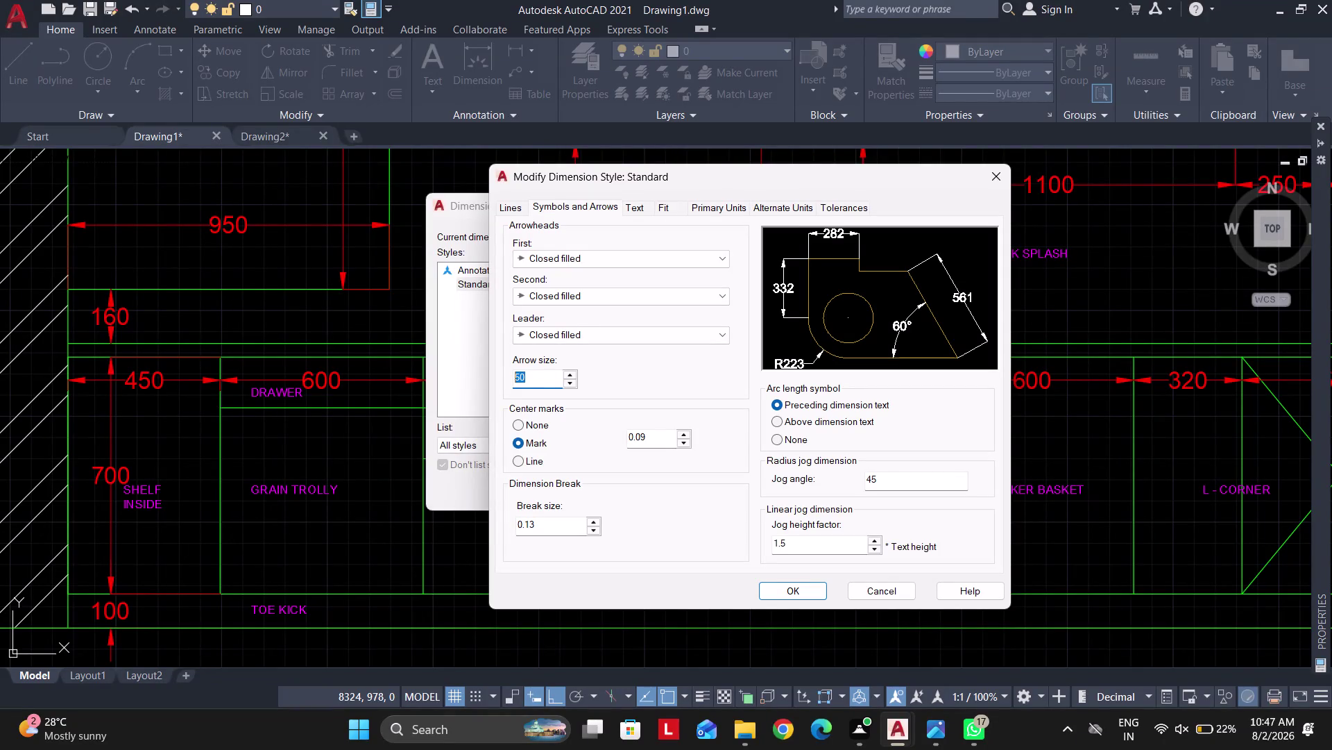
key(3)
key(0)
click(631, 195)
click(636, 209)
drag(705, 337, 576, 323)
text(30)
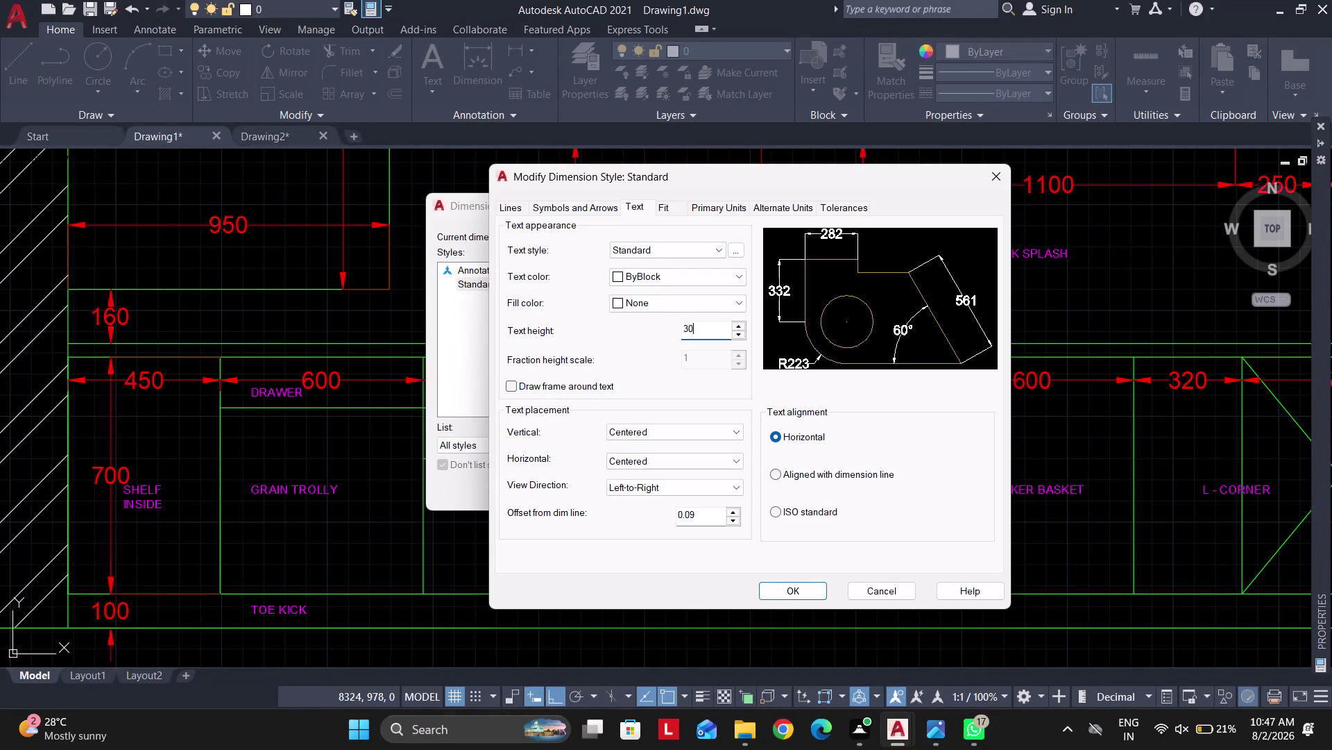
click(791, 596)
click(778, 491)
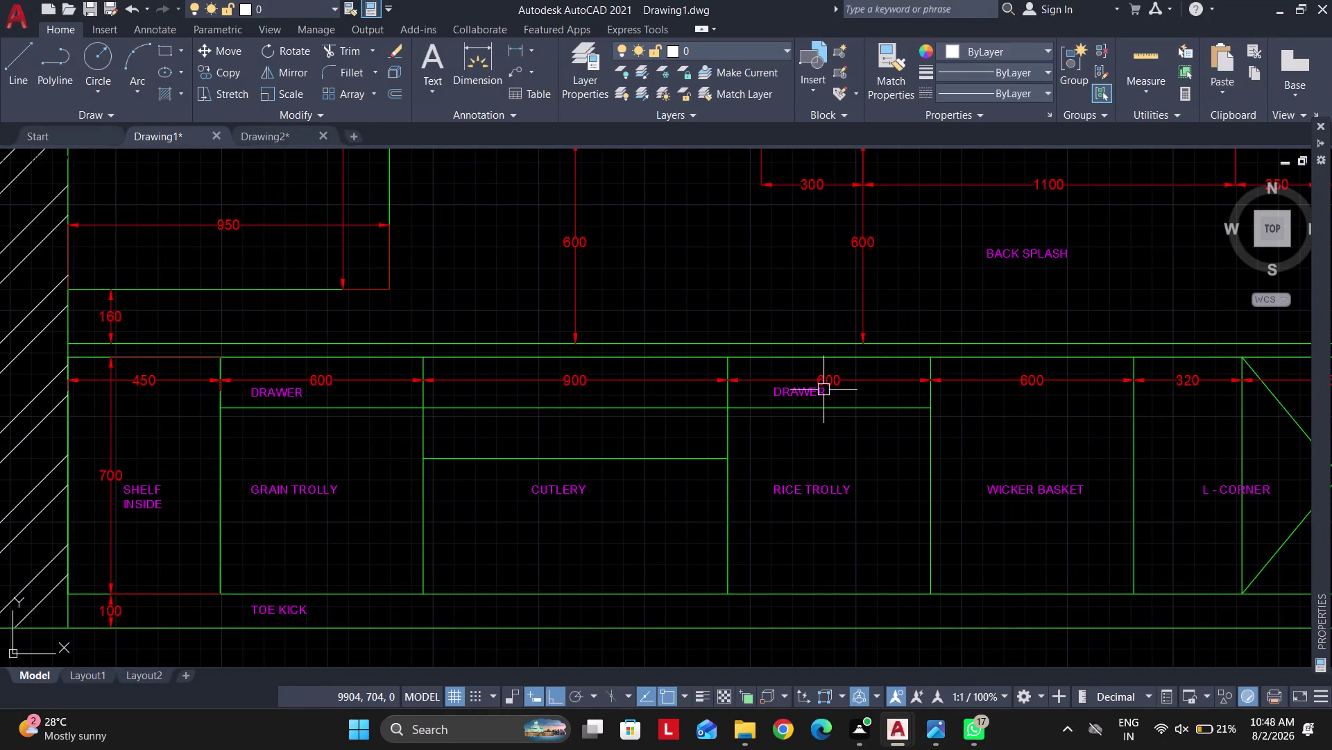